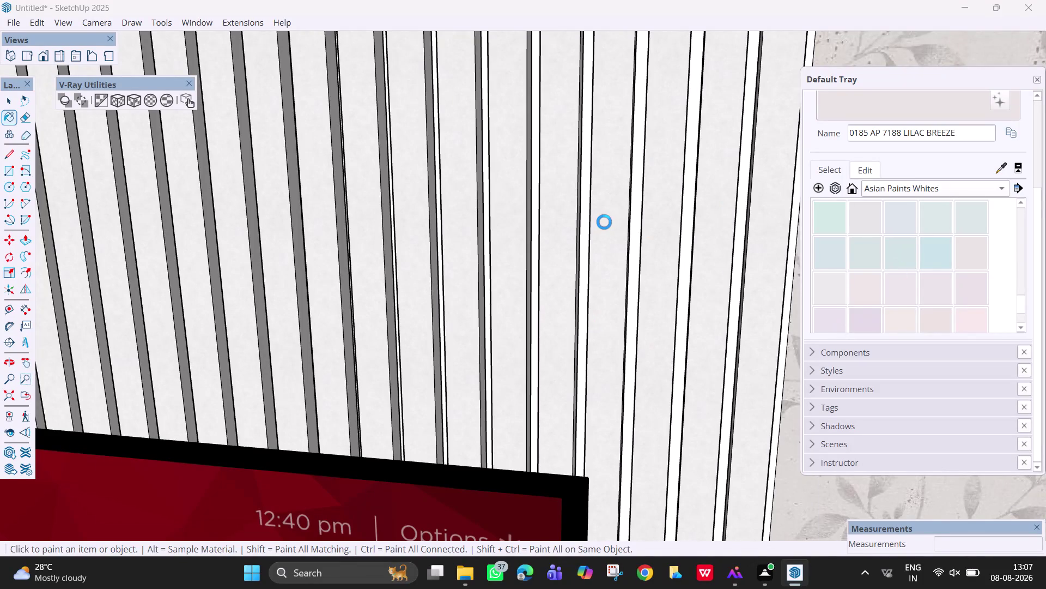
Dismiss the chat notification and scroll through the Asian Paints Chromatics swatches.
scroll(down, 3)
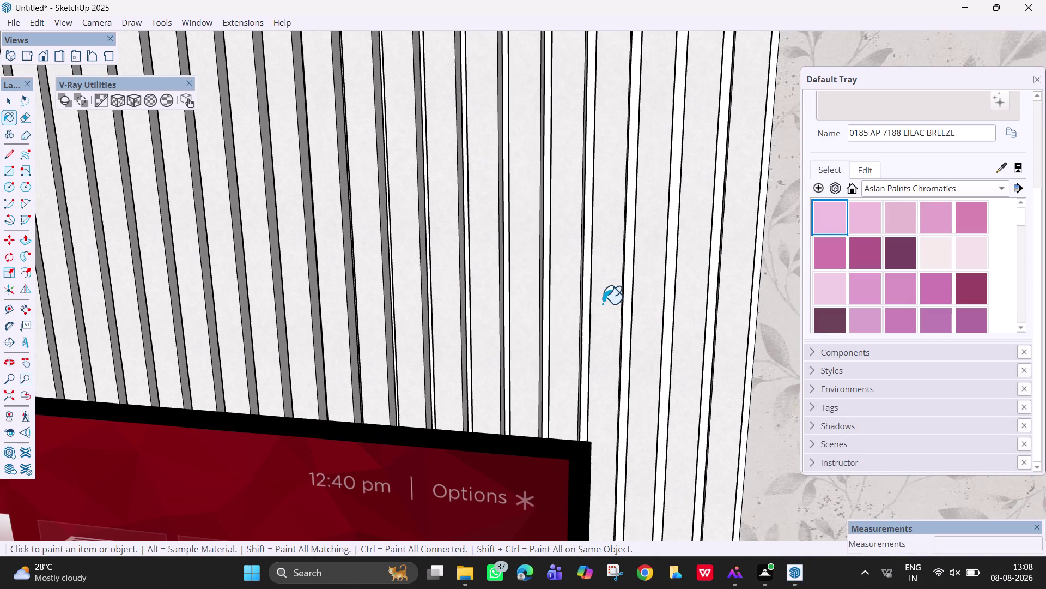
scroll(down, 3)
scroll(down, 3)
scroll(down, 3)
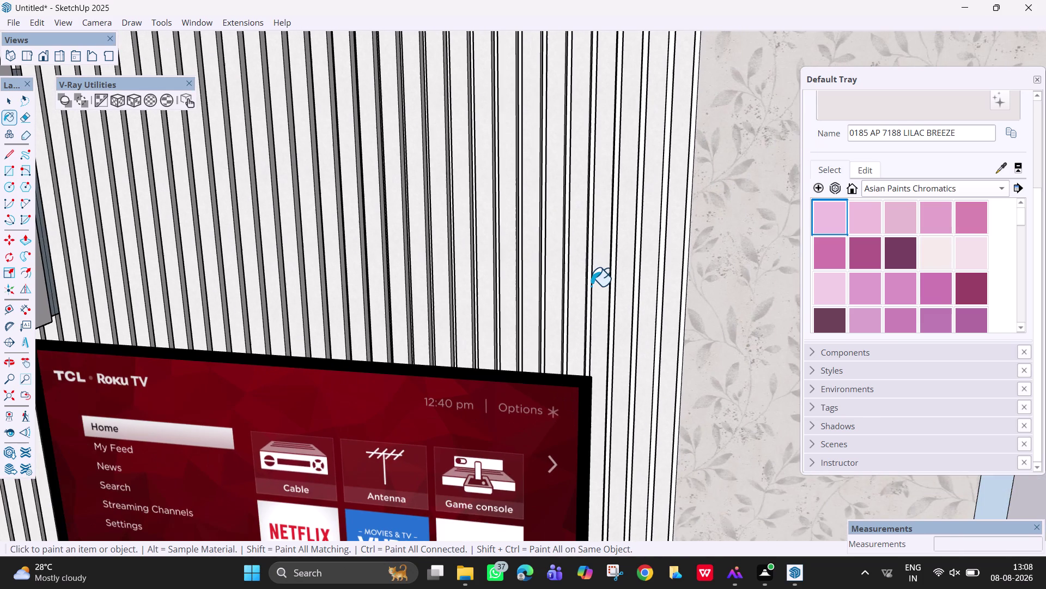
Close the collection options, return to Select, and start saving the model.
key(ctrl+s)
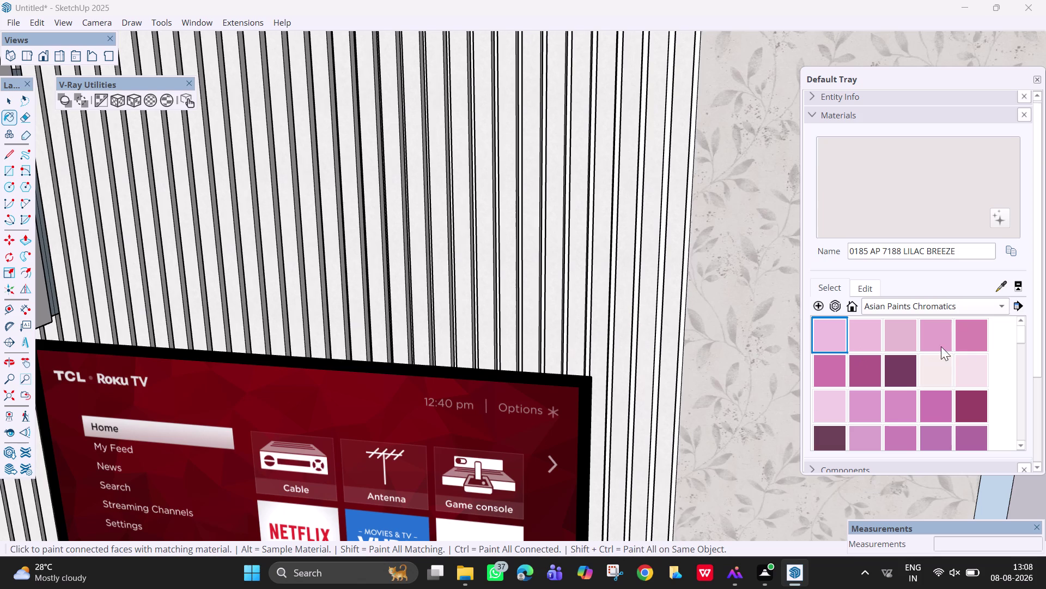
key(space)
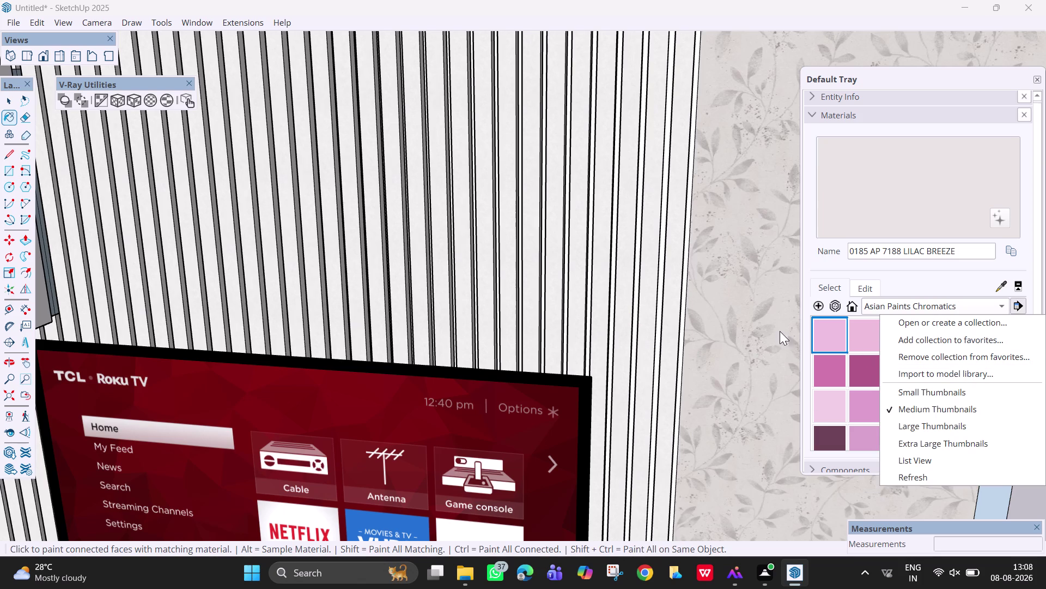
click(776, 330)
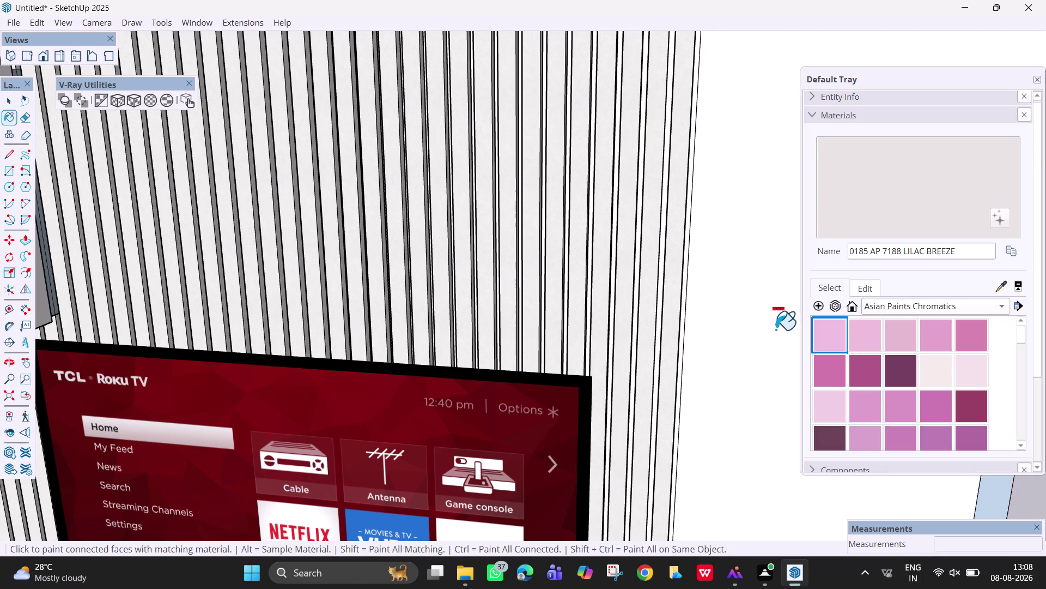
key(ctrl+z)
key(space)
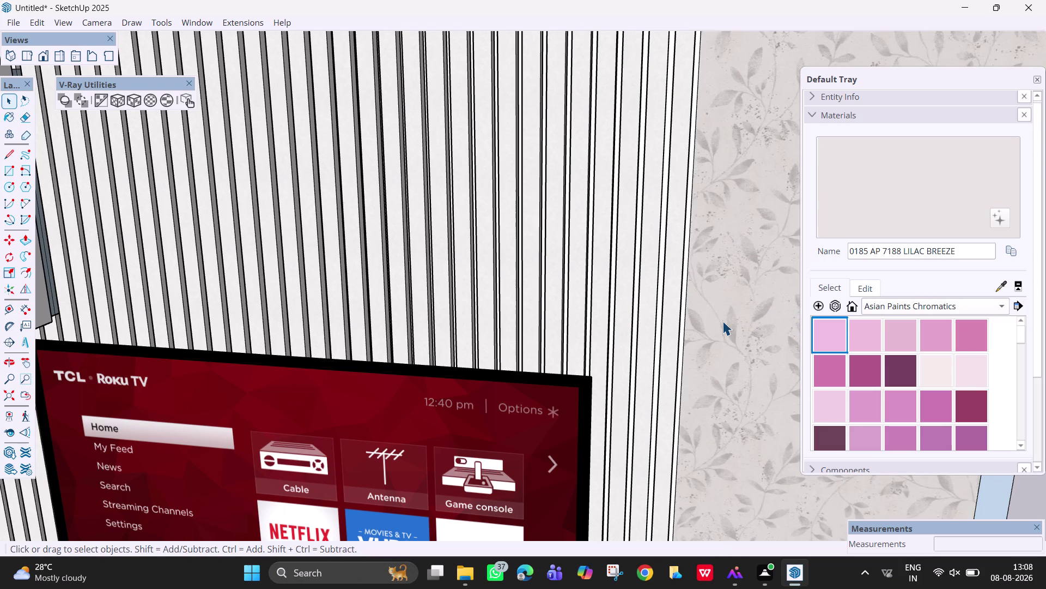
key(ctrl+s)
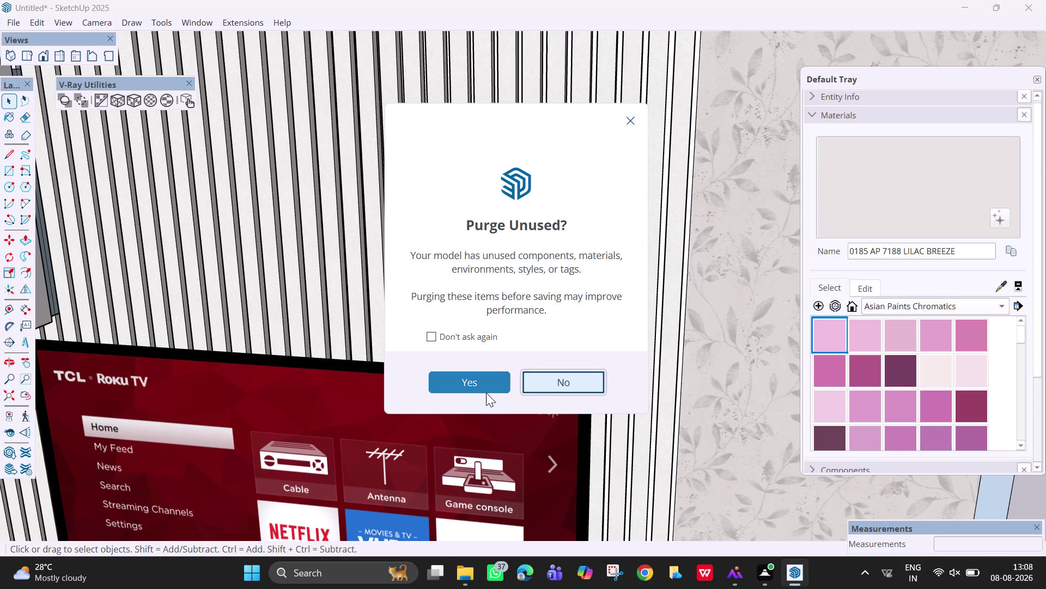
Accept purging unused items, then save the model as 'tv unit-2'.
click(486, 390)
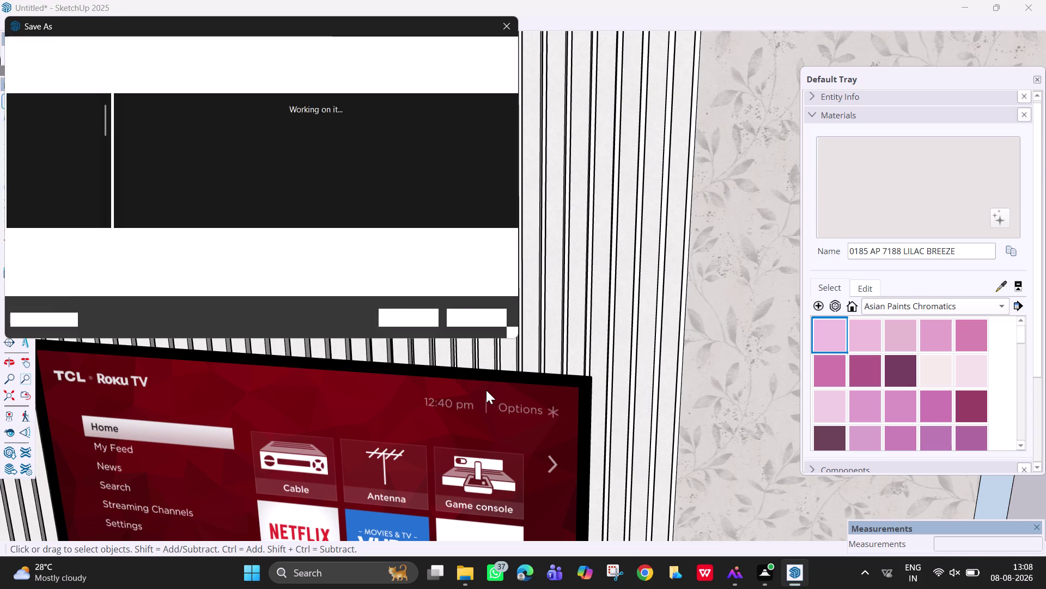
key(BackSpace)
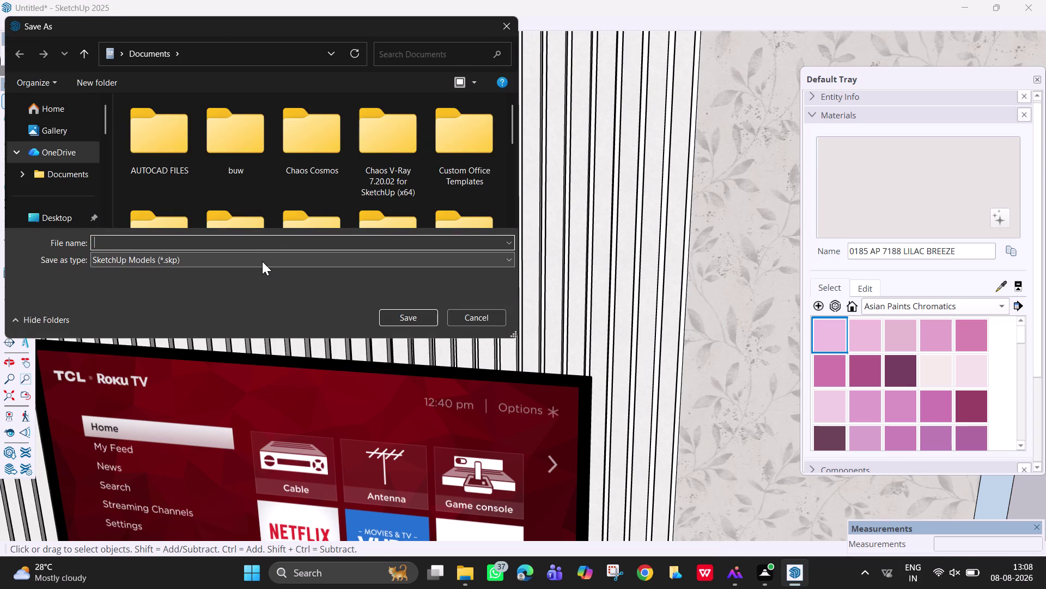
text(tv)
key(space)
text(un)
text(it)
key(space)
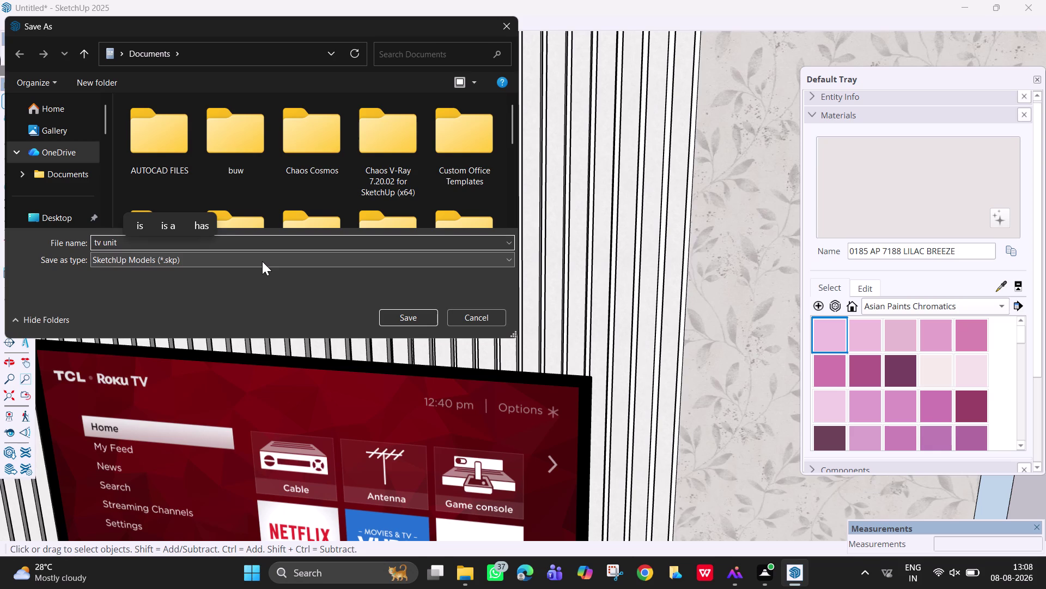
key(BackSpace)
text(-2)
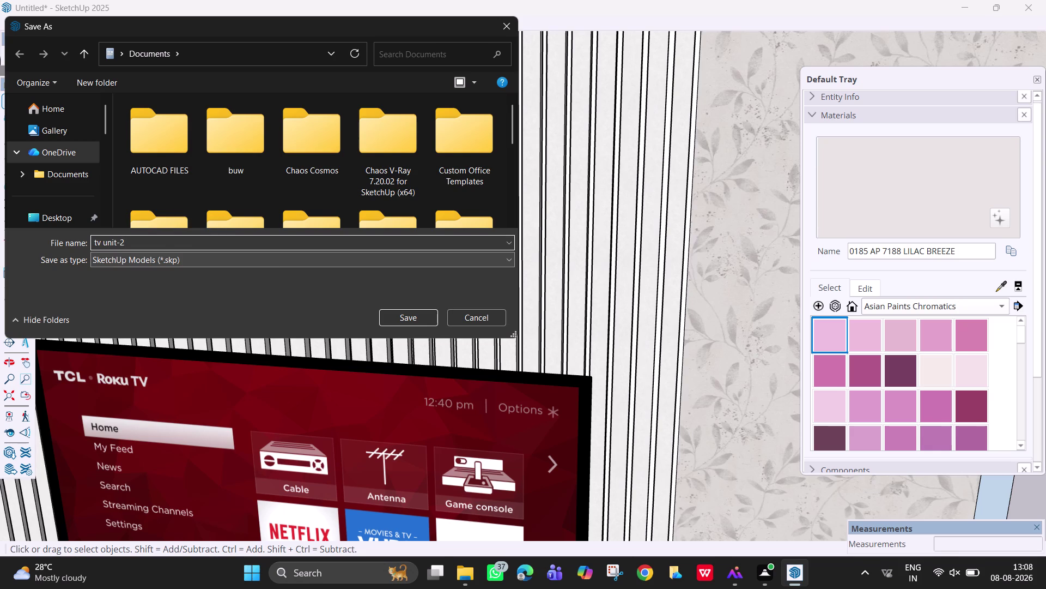
key(Return)
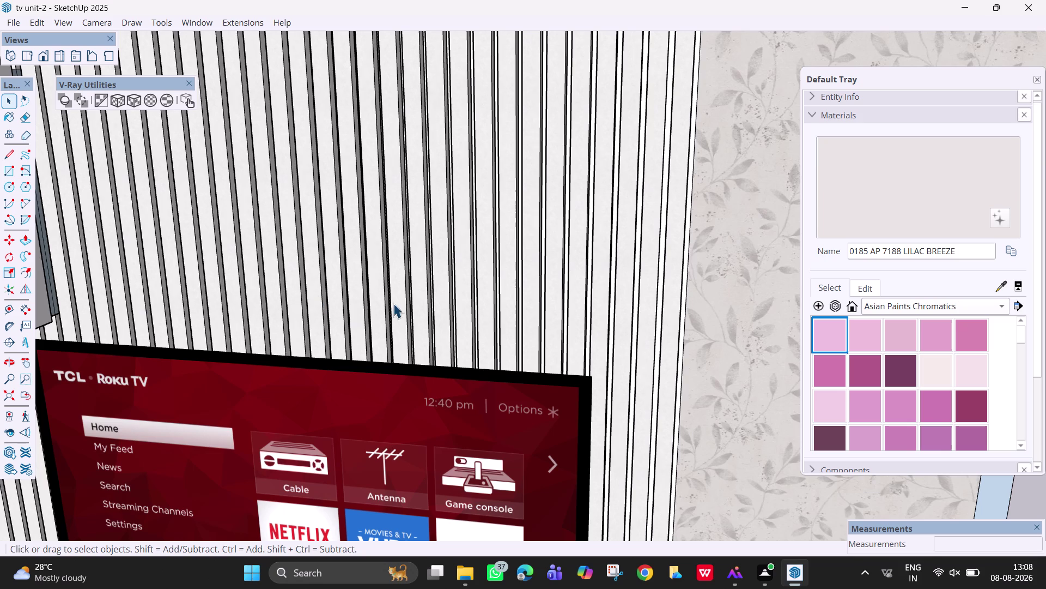
click(932, 376)
click(980, 371)
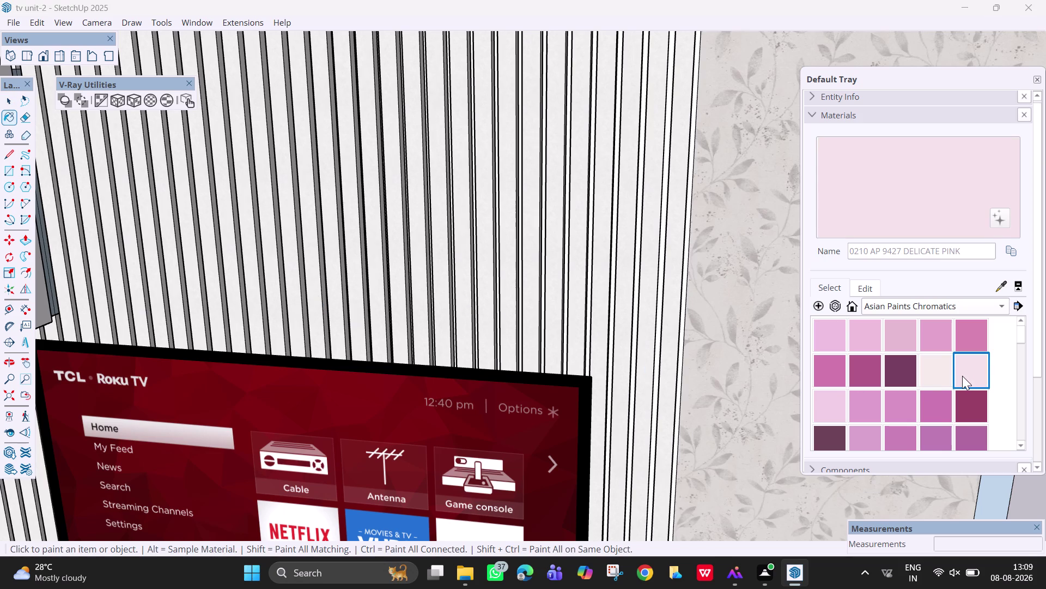
click(928, 375)
scroll(up, 3)
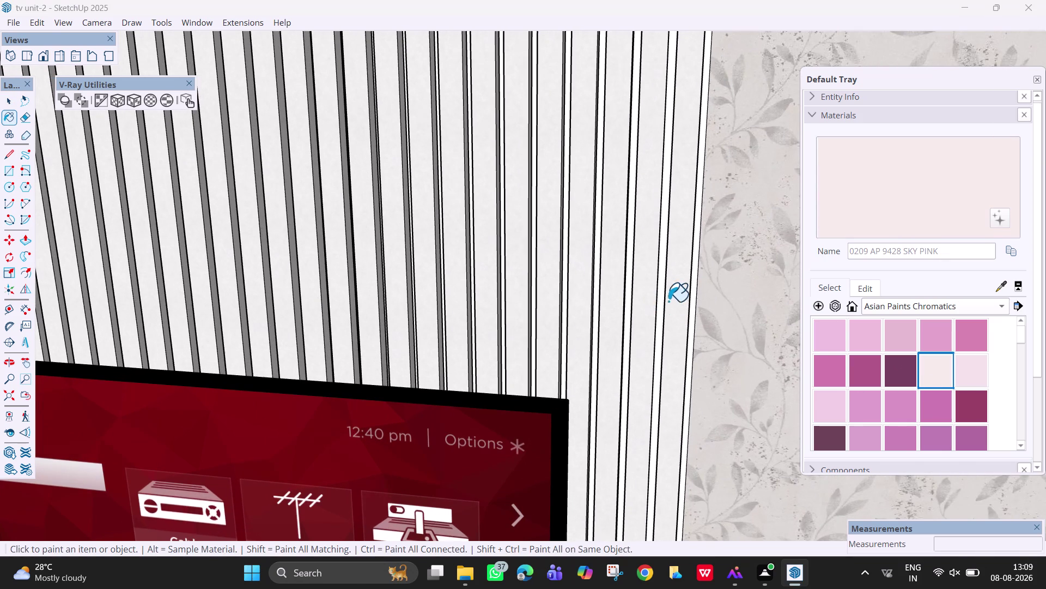
click(661, 300)
click(660, 299)
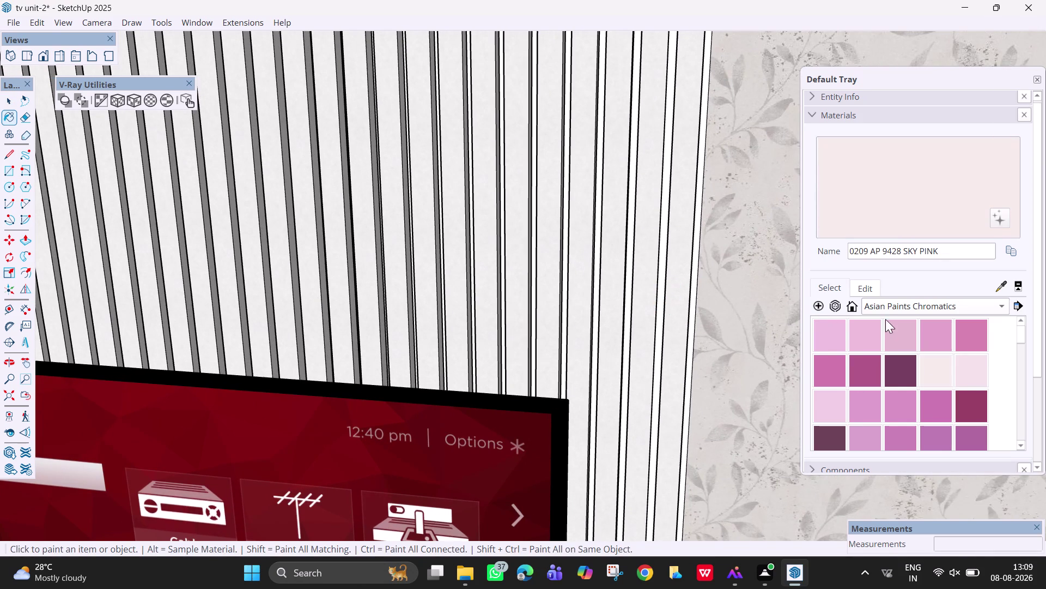
scroll(down, 3)
scroll(down, 3)
scroll(down, 3)
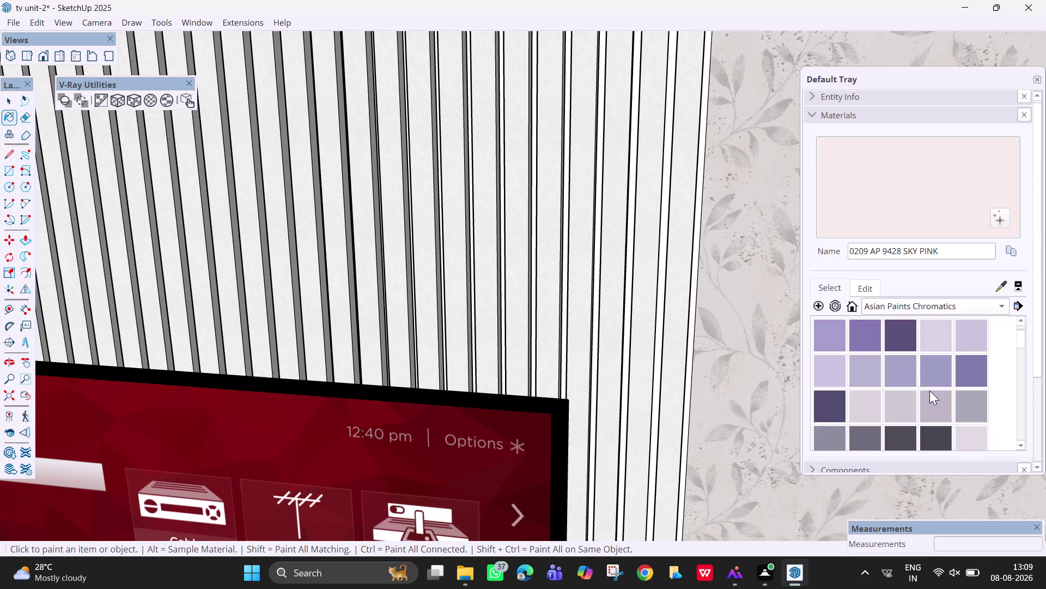
scroll(up, 3)
click(902, 371)
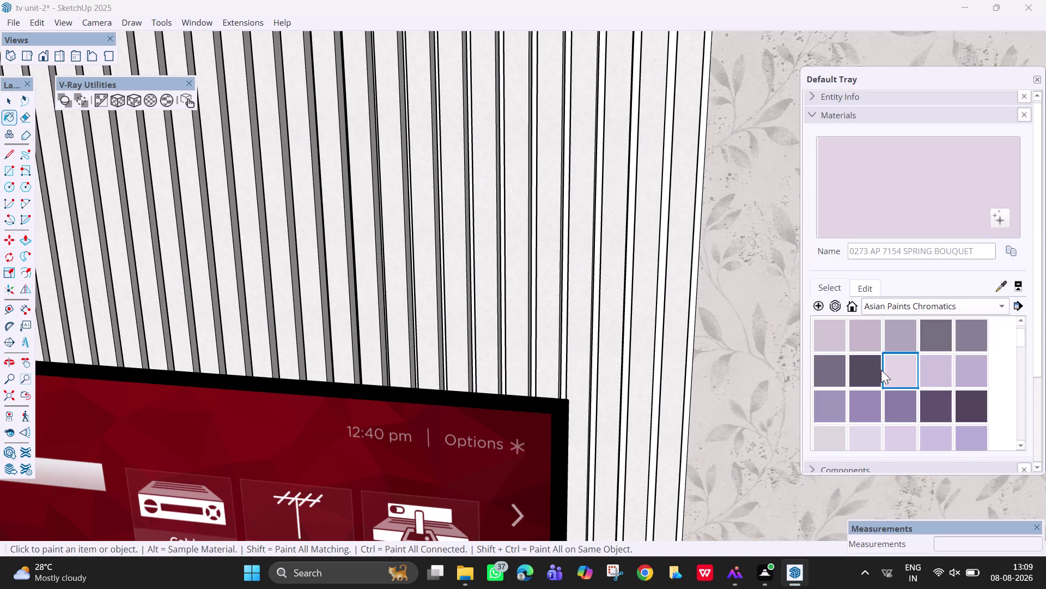
click(692, 351)
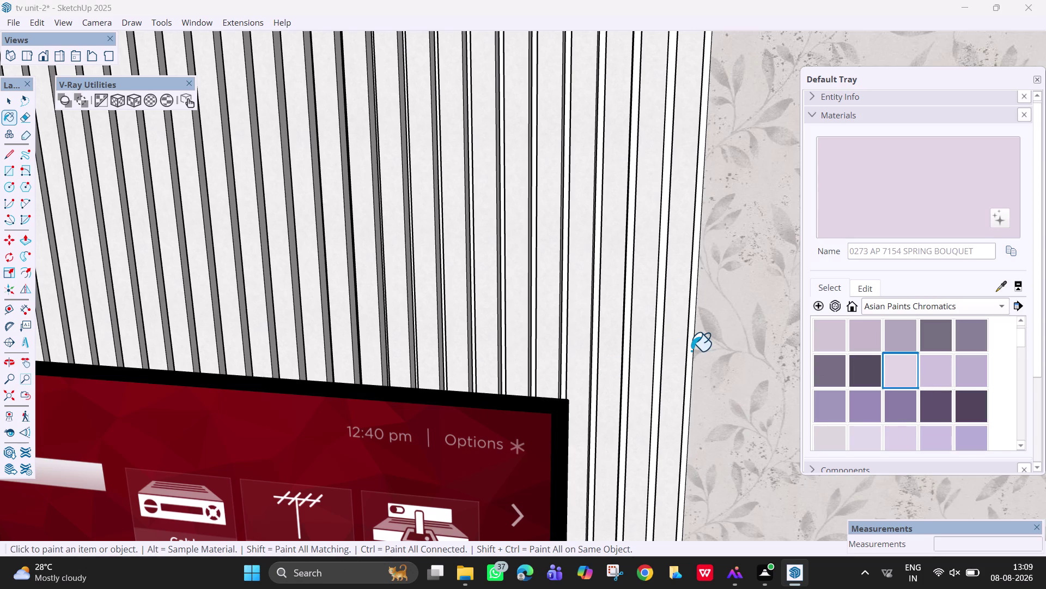
triple_click(690, 349)
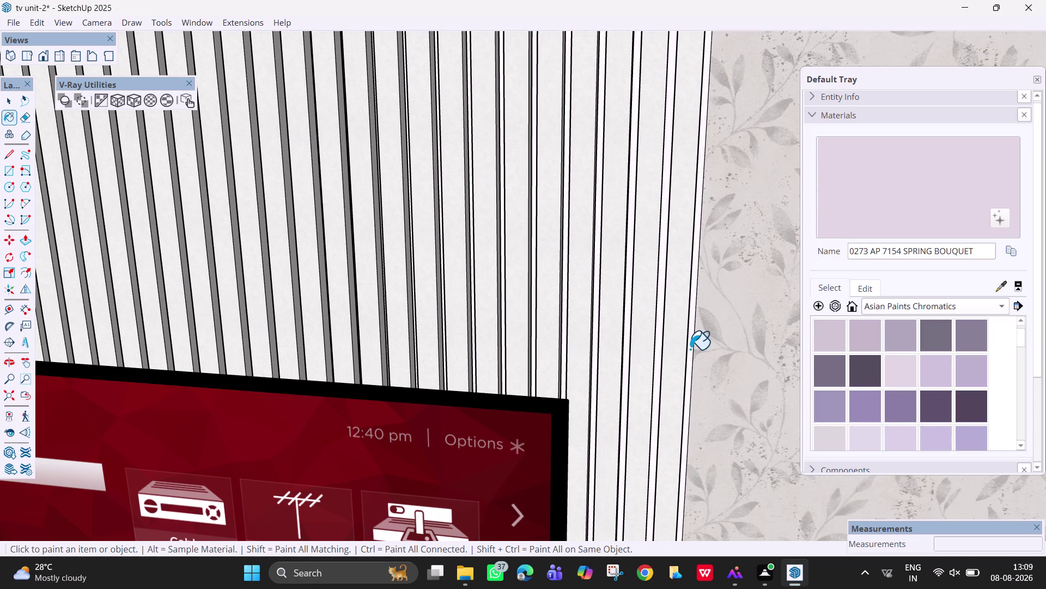
click(898, 397)
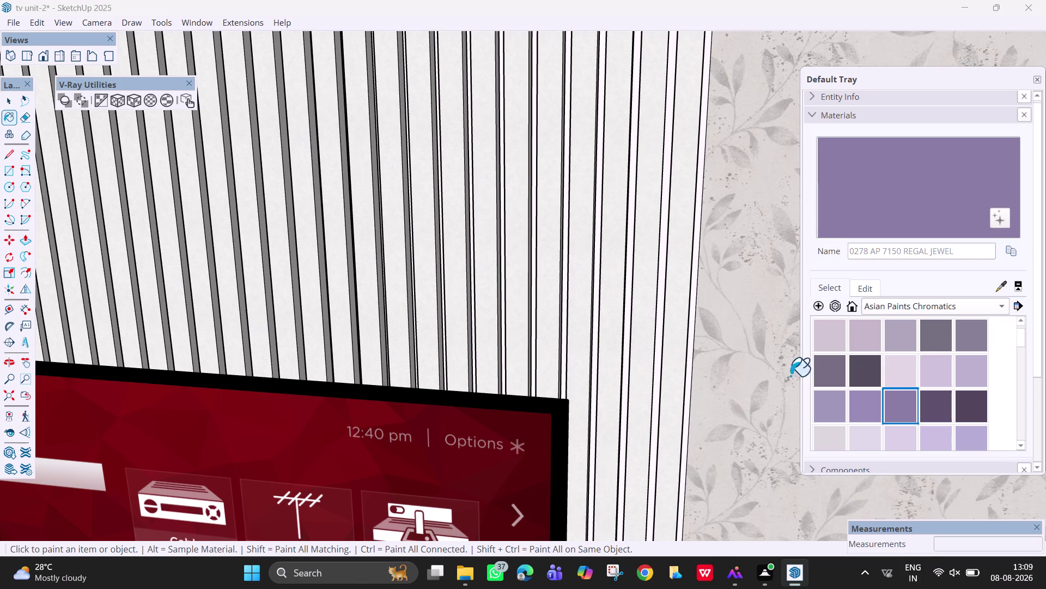
click(690, 336)
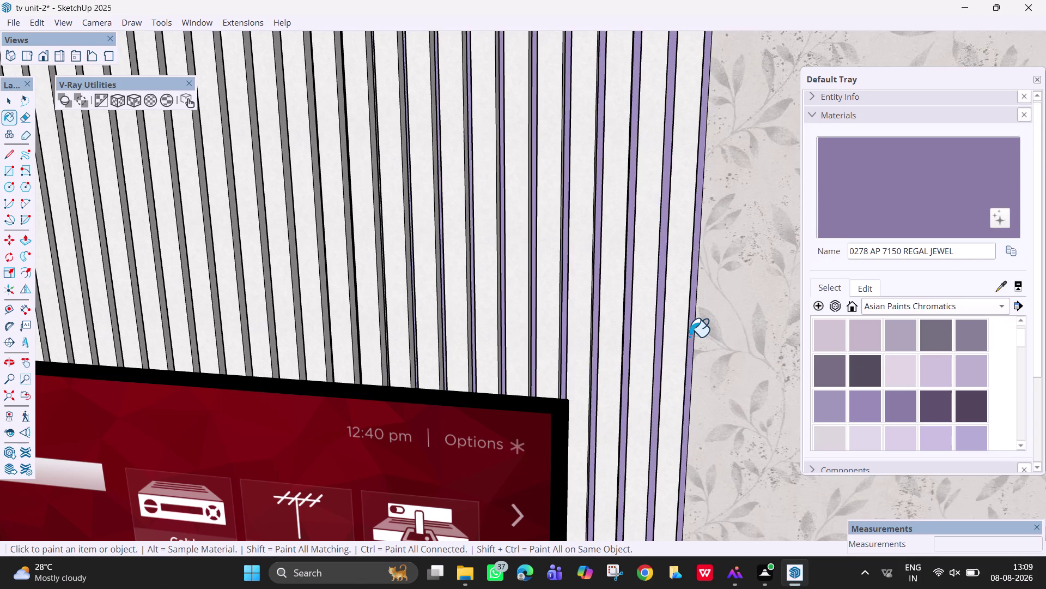
scroll(down, 3)
scroll(down, 3)
middle_drag(619, 272, 694, 274)
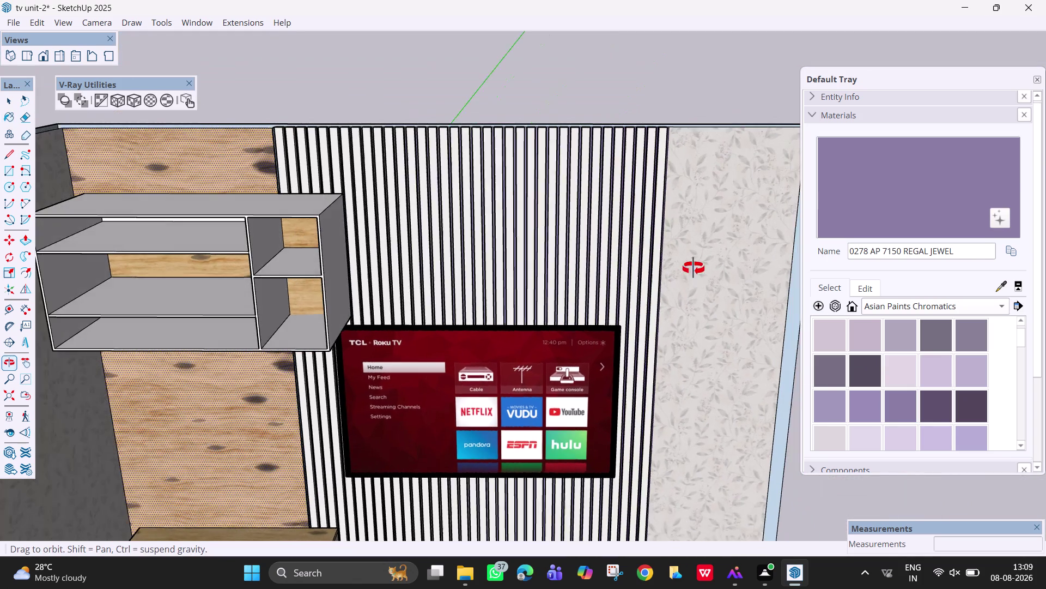
middle_drag(694, 274, 647, 254)
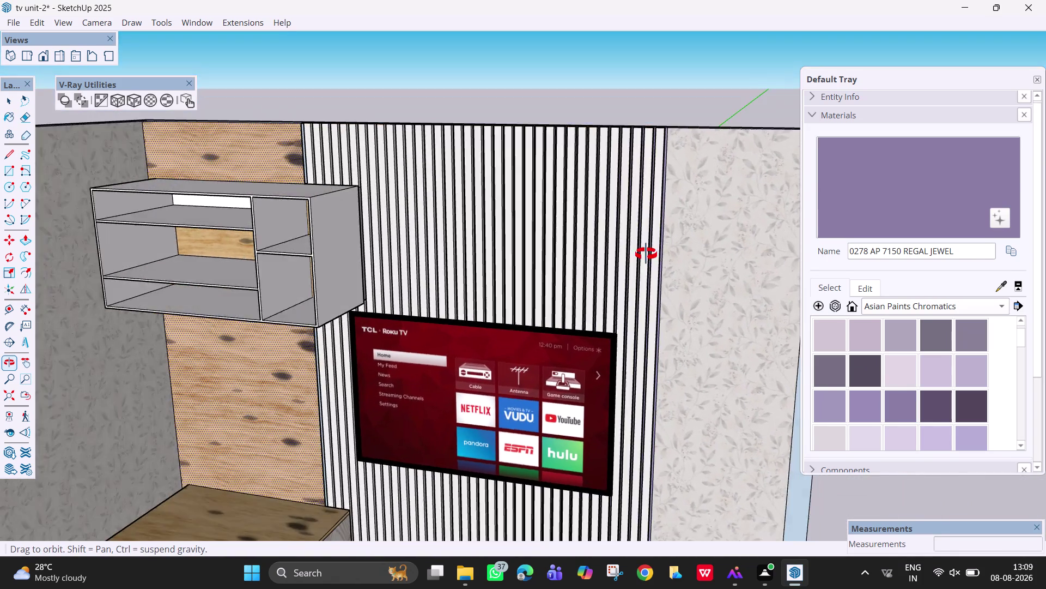
middle_drag(647, 254, 653, 253)
scroll(down, 3)
scroll(up, 3)
scroll(up, 3)
scroll(down, 3)
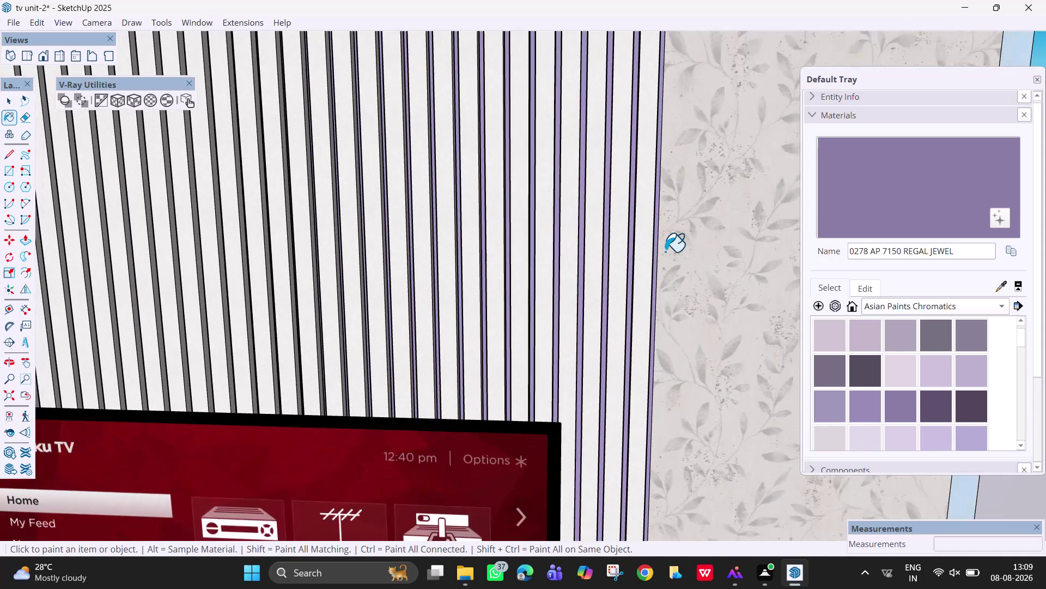
scroll(down, 3)
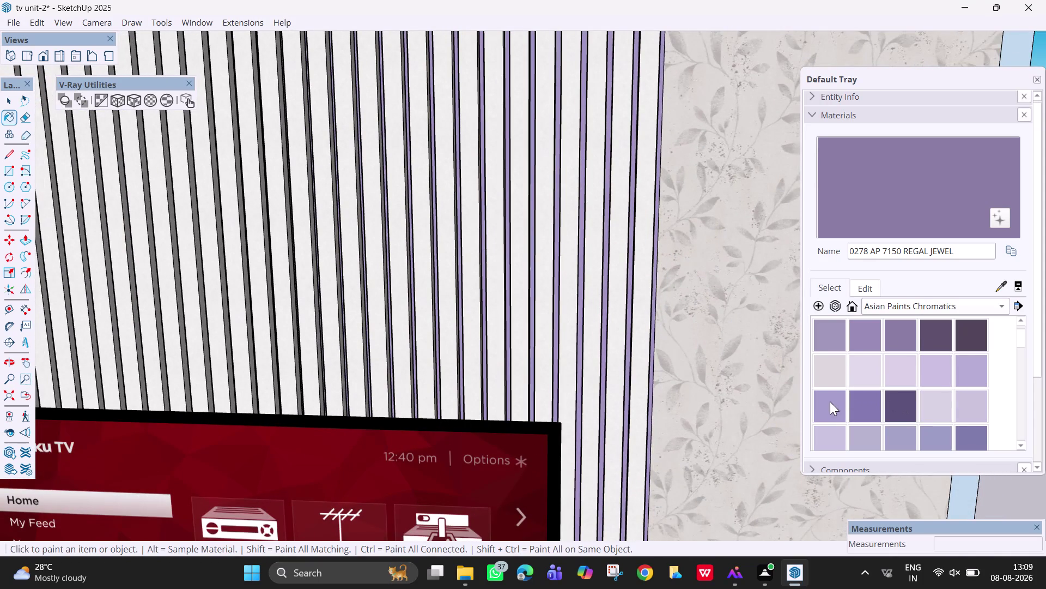
click(830, 401)
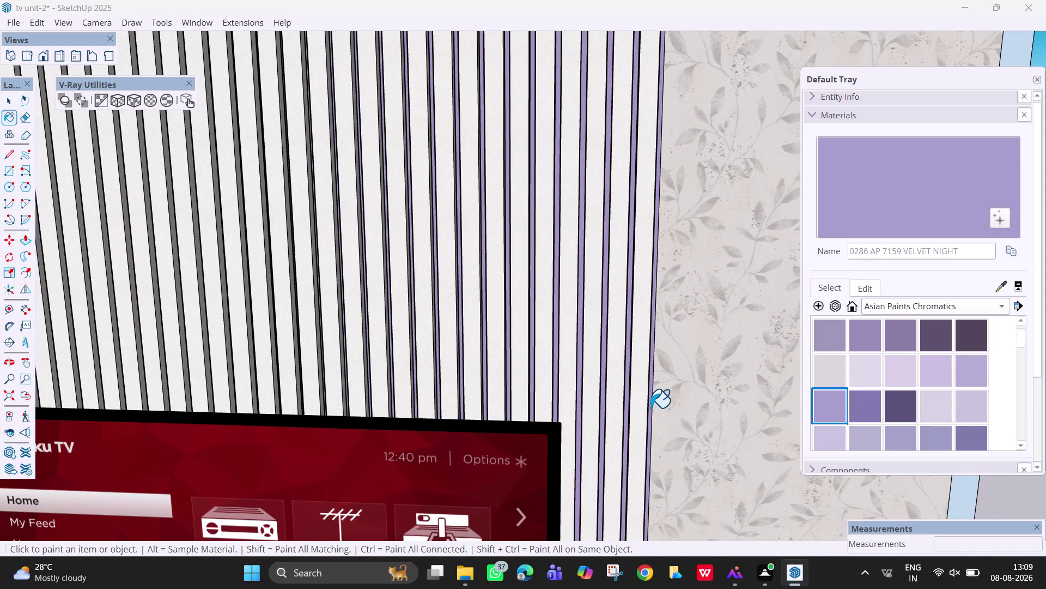
click(650, 408)
scroll(down, 3)
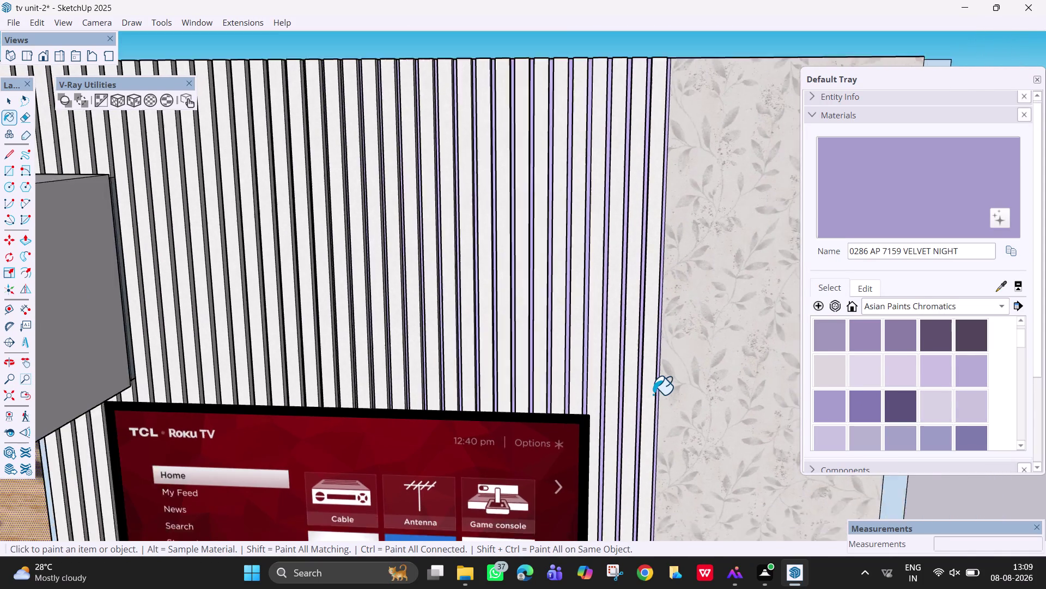
scroll(down, 3)
scroll(down, 3)
middle_drag(656, 358, 564, 369)
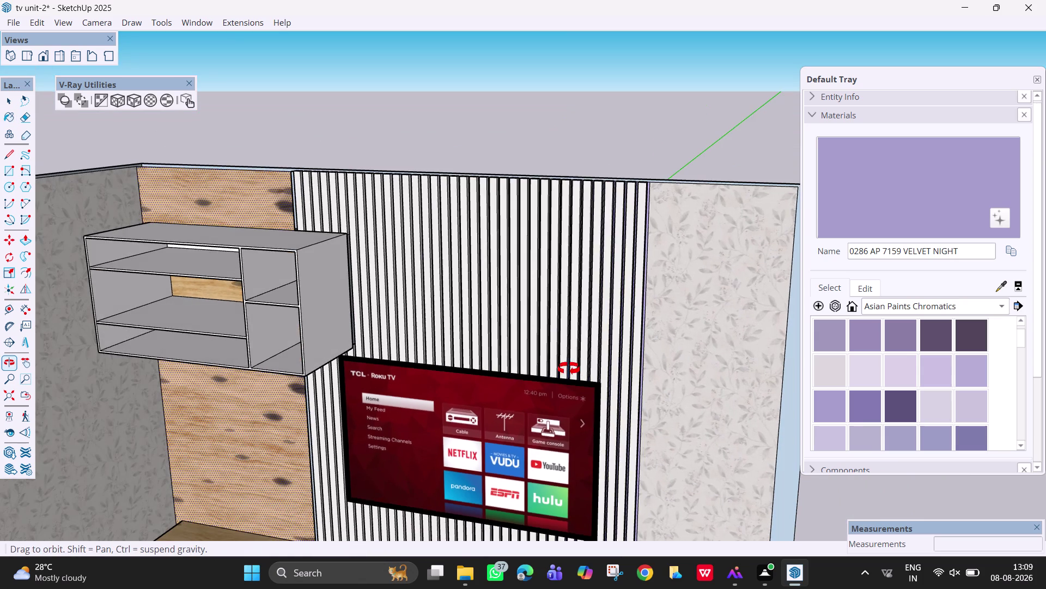
middle_drag(564, 369, 492, 391)
middle_drag(677, 329, 722, 301)
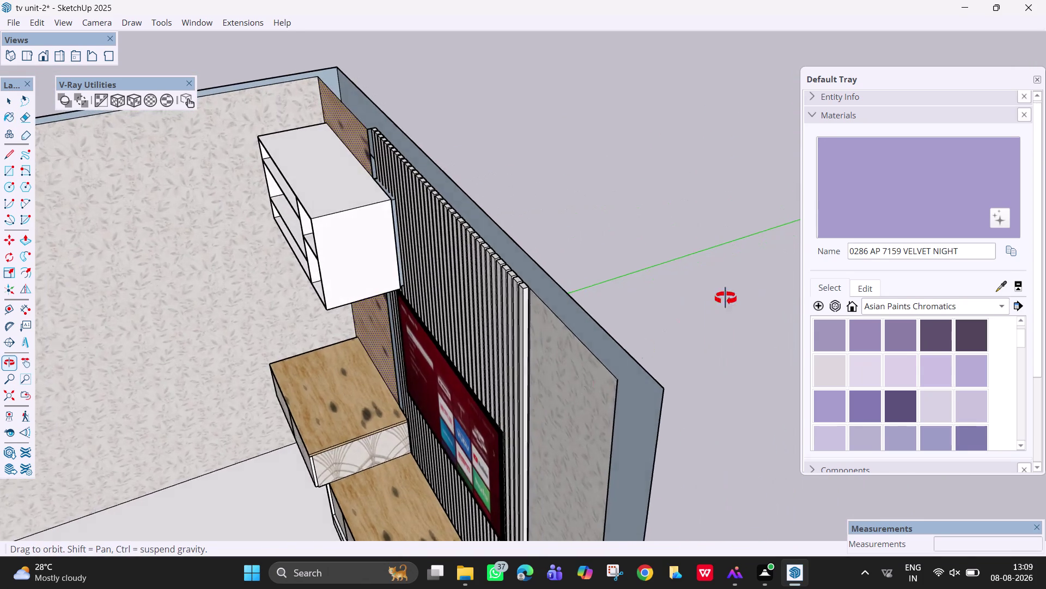
middle_drag(722, 300, 797, 247)
scroll(down, 3)
middle_drag(662, 341, 721, 325)
scroll(up, 3)
scroll(up, 3)
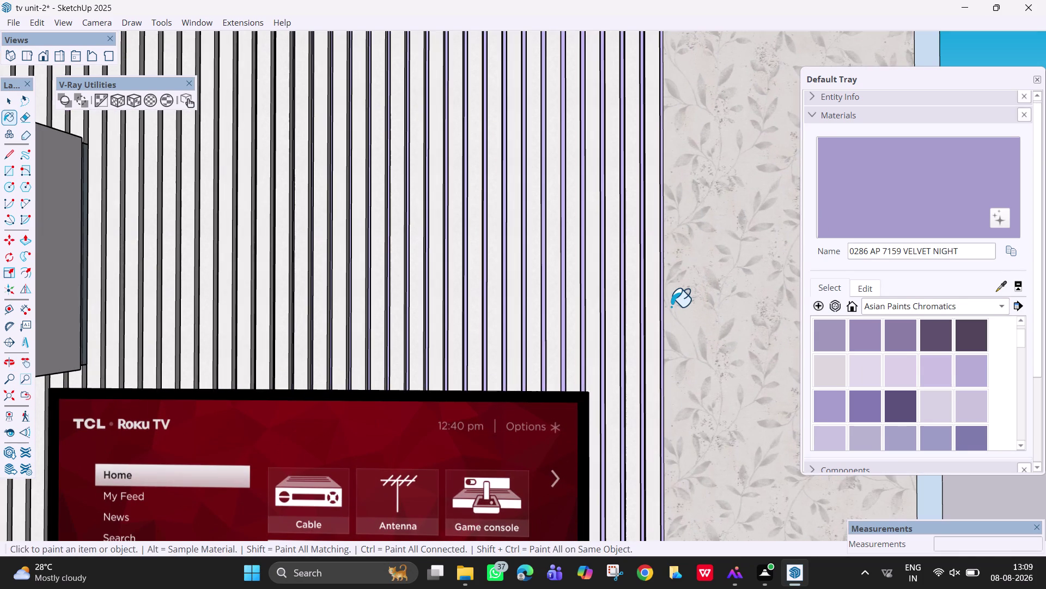
scroll(down, 3)
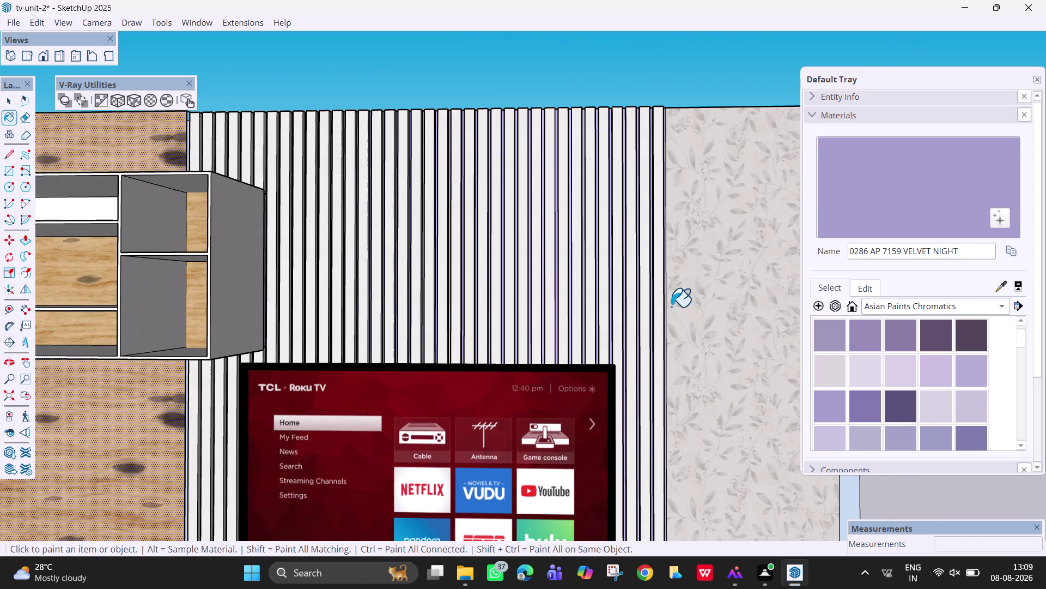
scroll(down, 3)
scroll(down, 3)
scroll(down, 3)
middle_drag(661, 364, 609, 388)
key(Escape)
scroll(down, 3)
key(space)
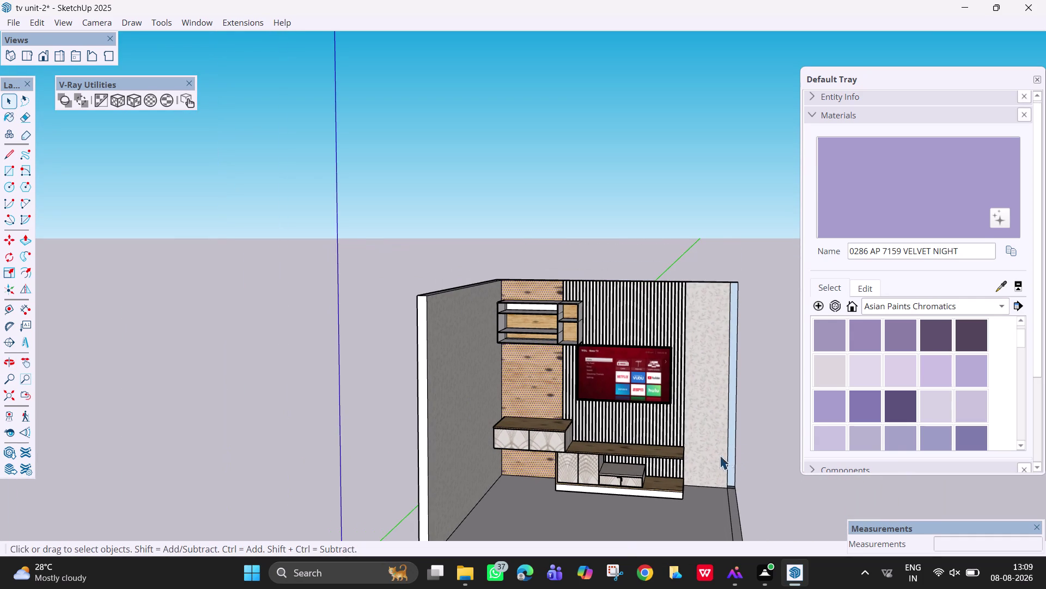
Bring the lower cabinet doors into view and pick the Royal Mauve swatch.
scroll(up, 3)
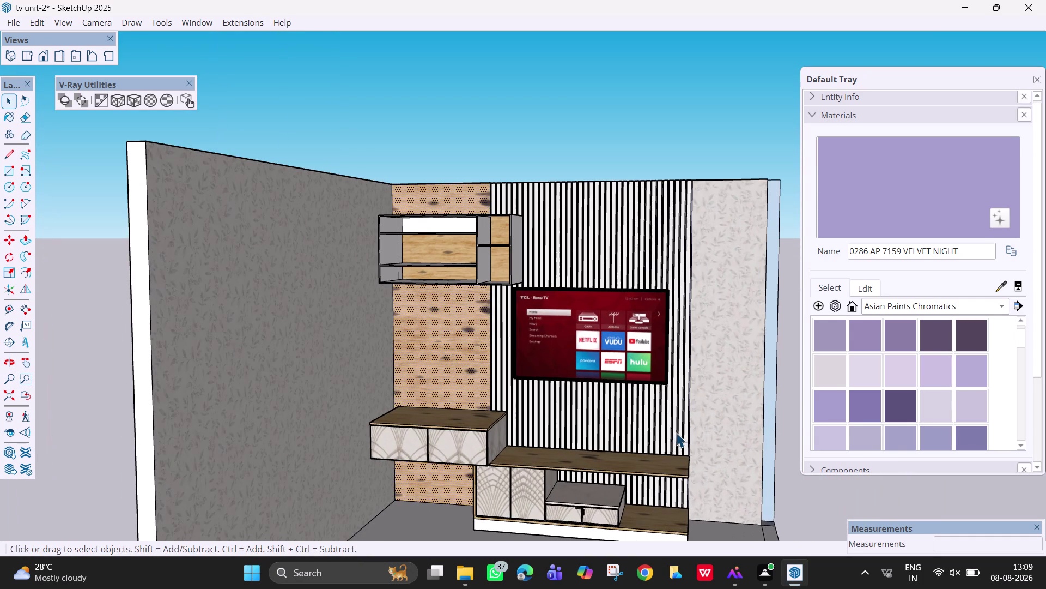
middle_drag(688, 432, 708, 407)
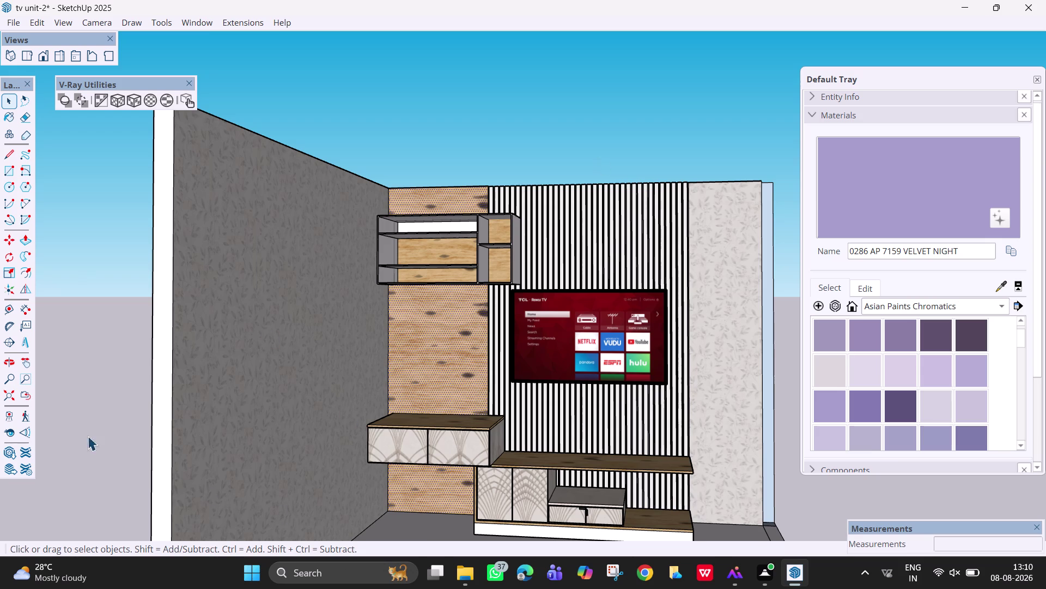
scroll(down, 3)
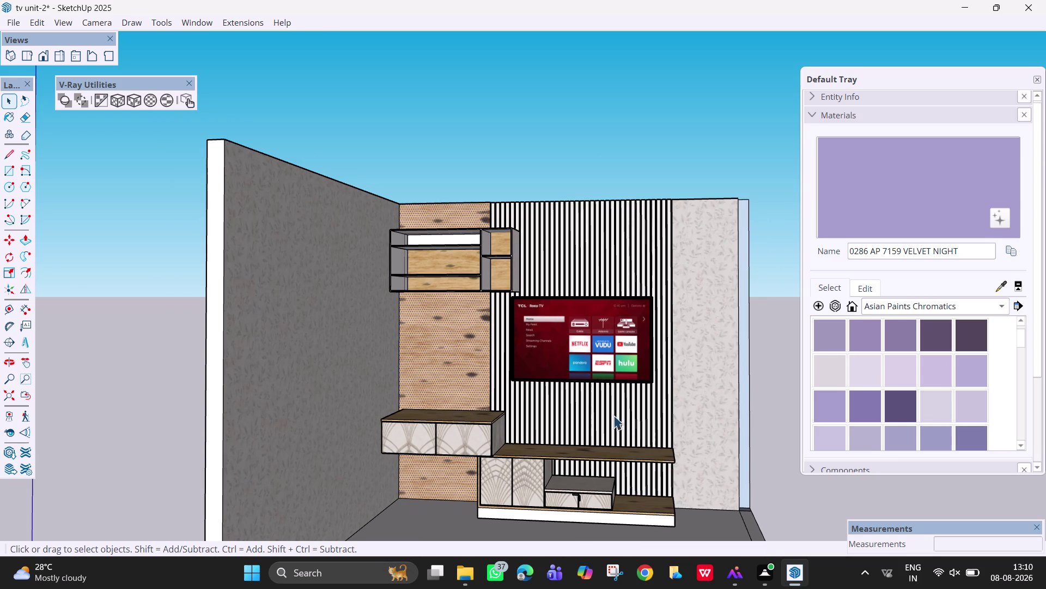
middle_drag(604, 415, 624, 390)
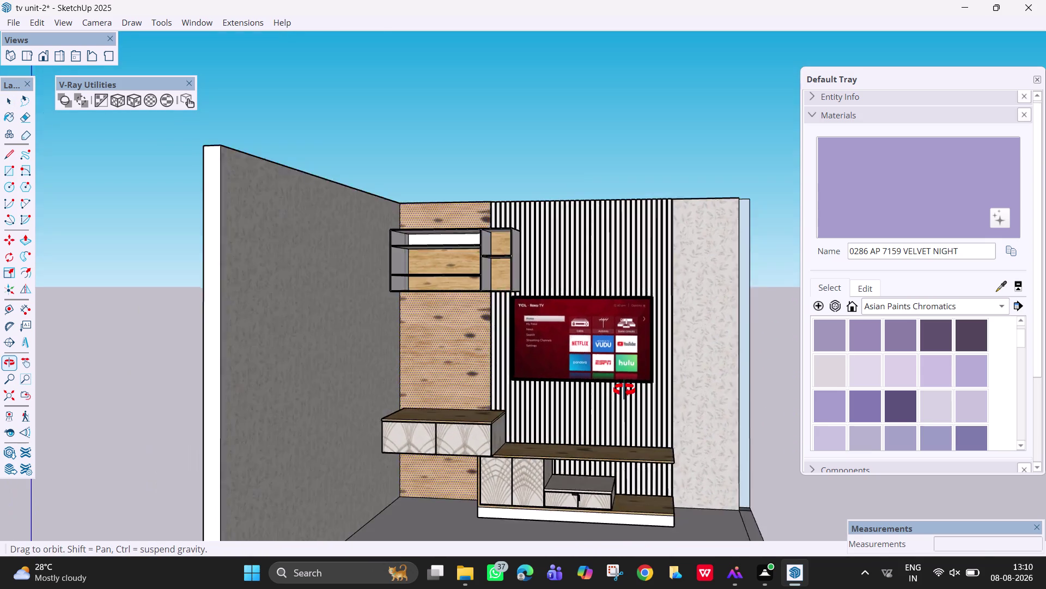
middle_drag(625, 389, 572, 452)
scroll(up, 3)
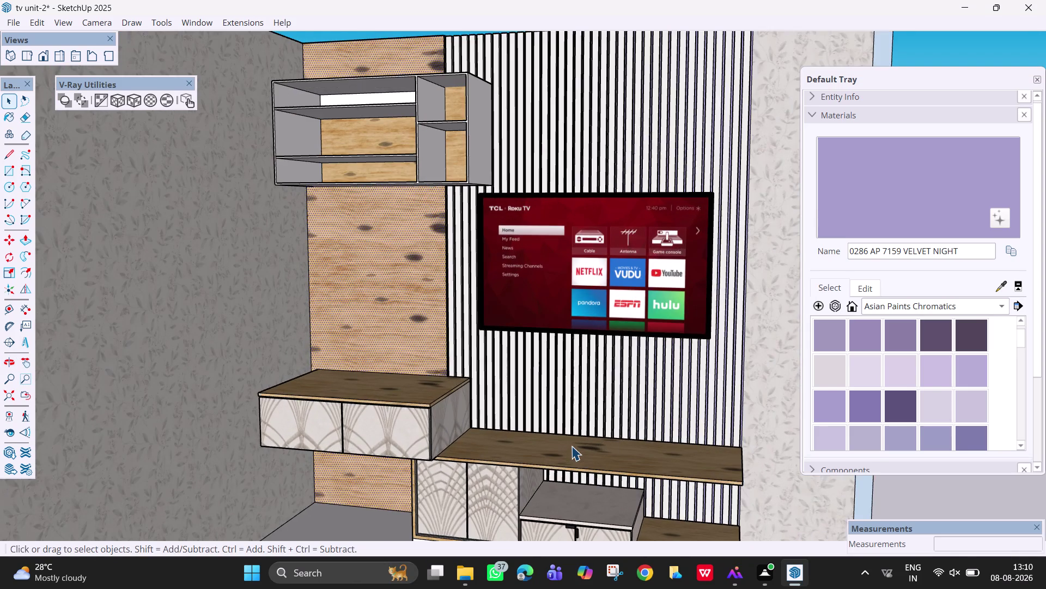
scroll(down, 3)
middle_drag(576, 467, 604, 363)
scroll(up, 3)
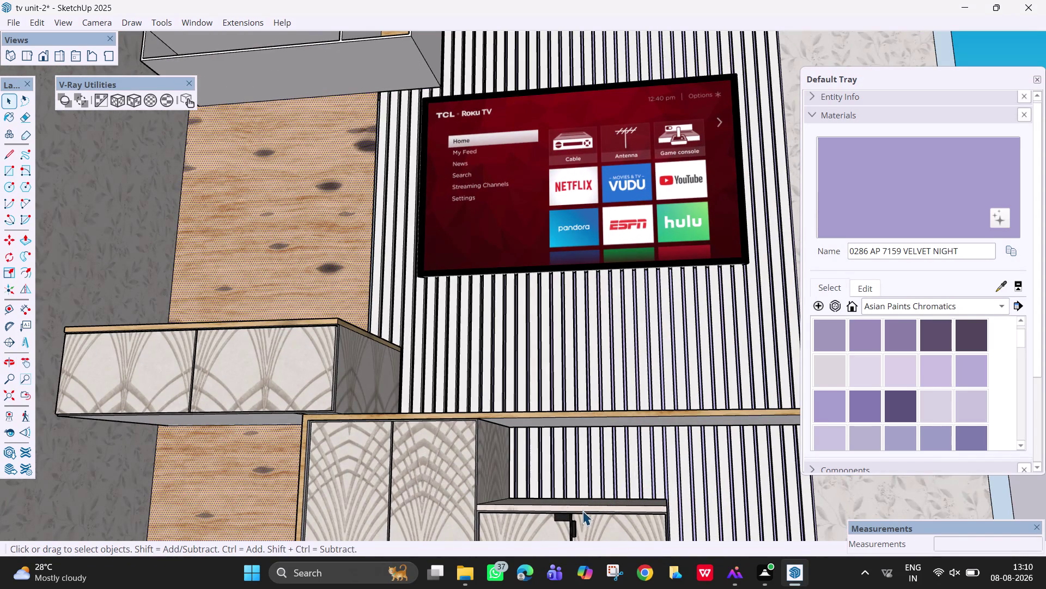
click(924, 334)
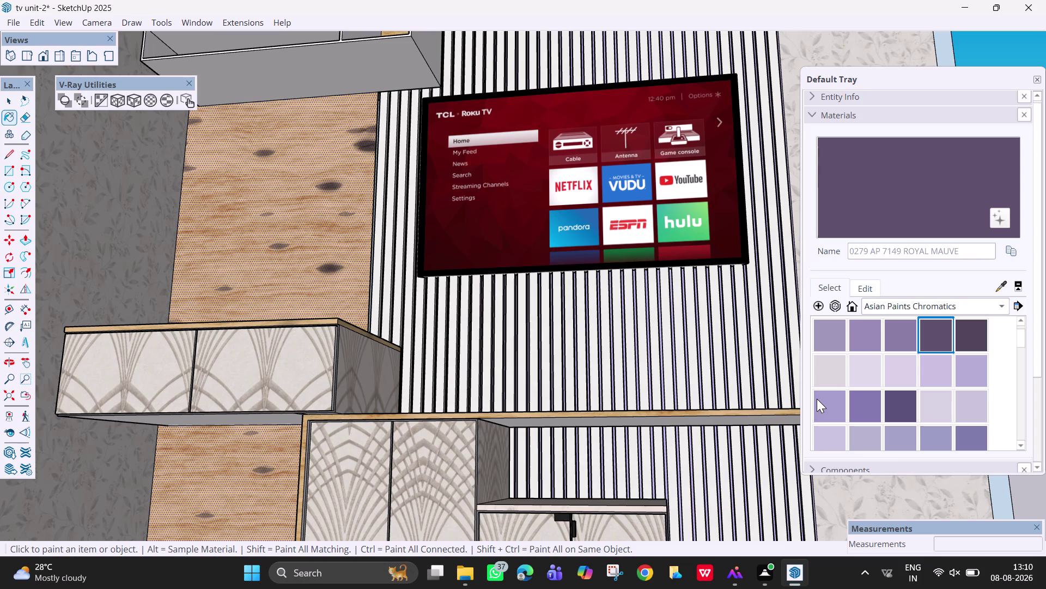
Sample the Nilaya Modernista arched-pattern material from a lower cabinet door.
scroll(down, 3)
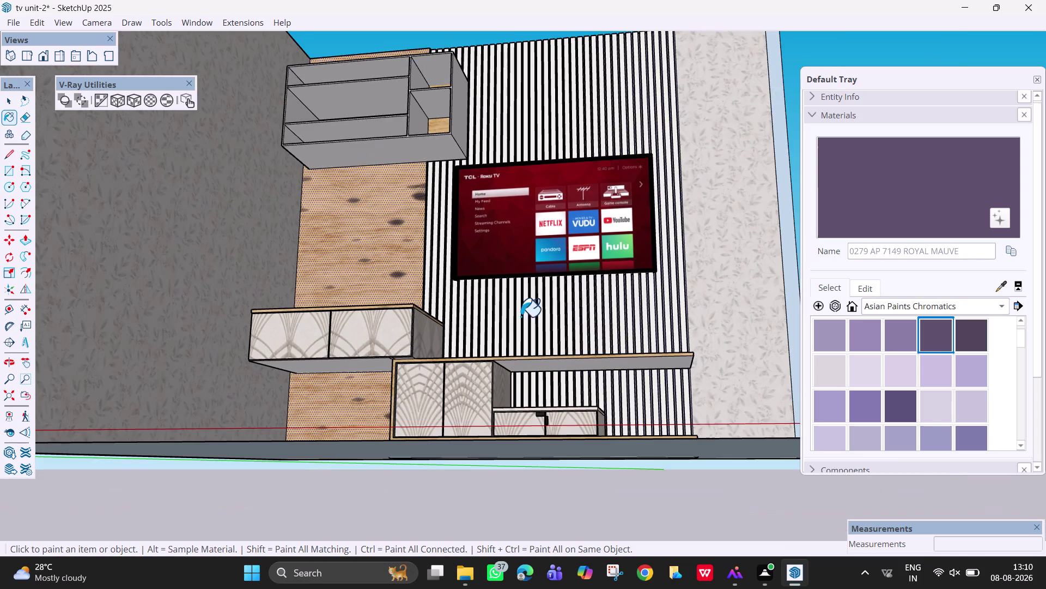
middle_drag(534, 334, 526, 413)
scroll(down, 3)
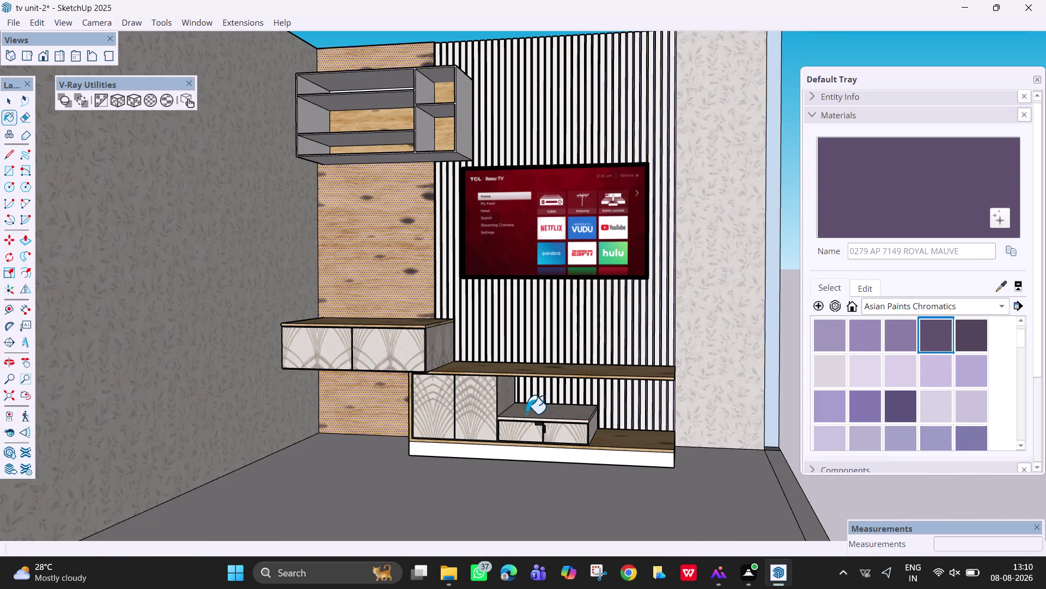
key(Escape)
key(space)
click(1004, 283)
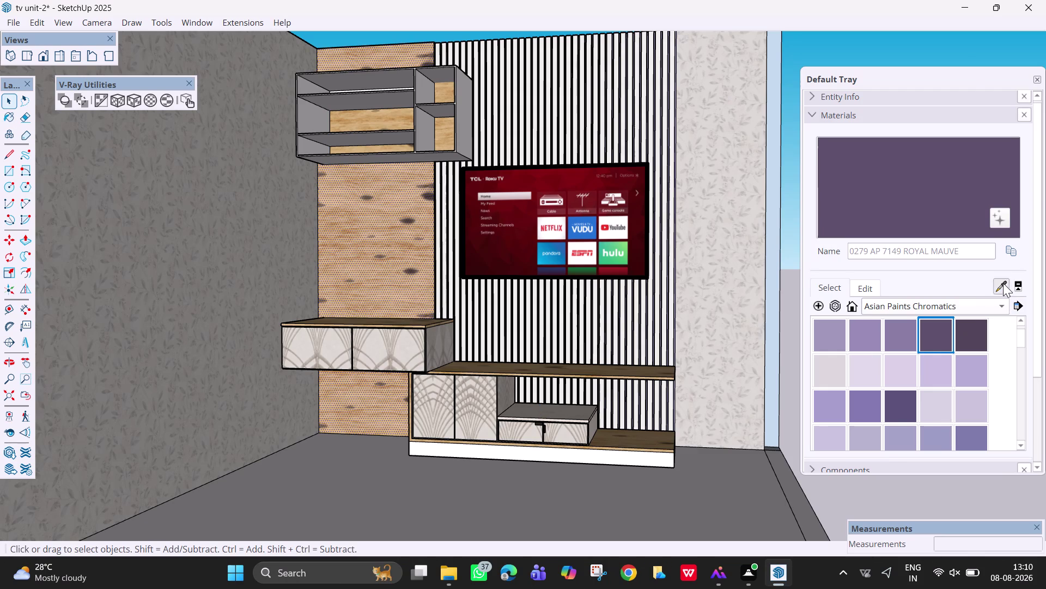
click(567, 433)
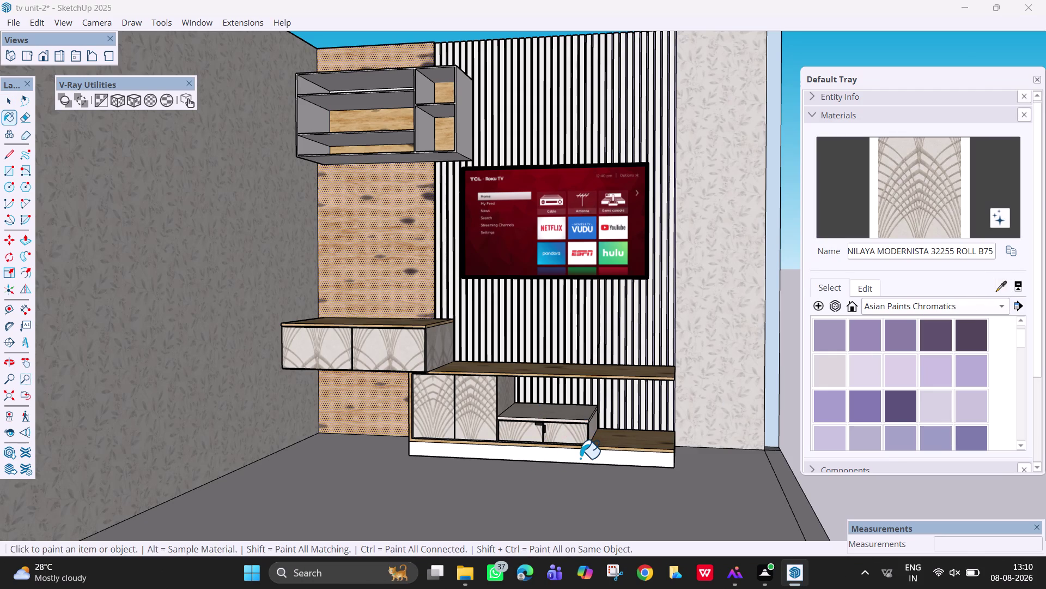
Paint the base strip with the arched pattern and apply V-Ray cubic texture placement.
click(581, 457)
key(space)
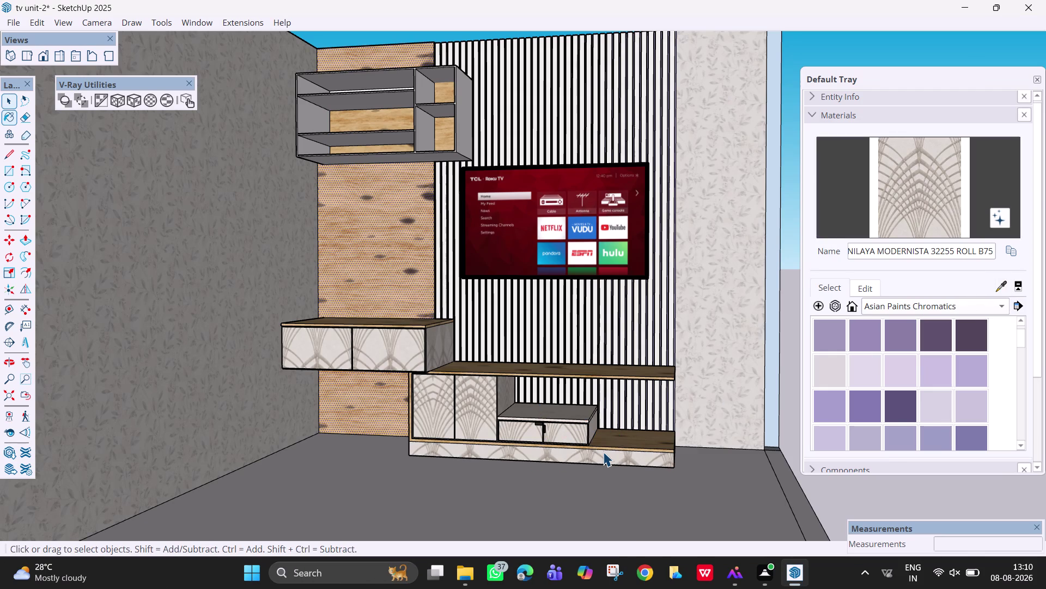
click(603, 455)
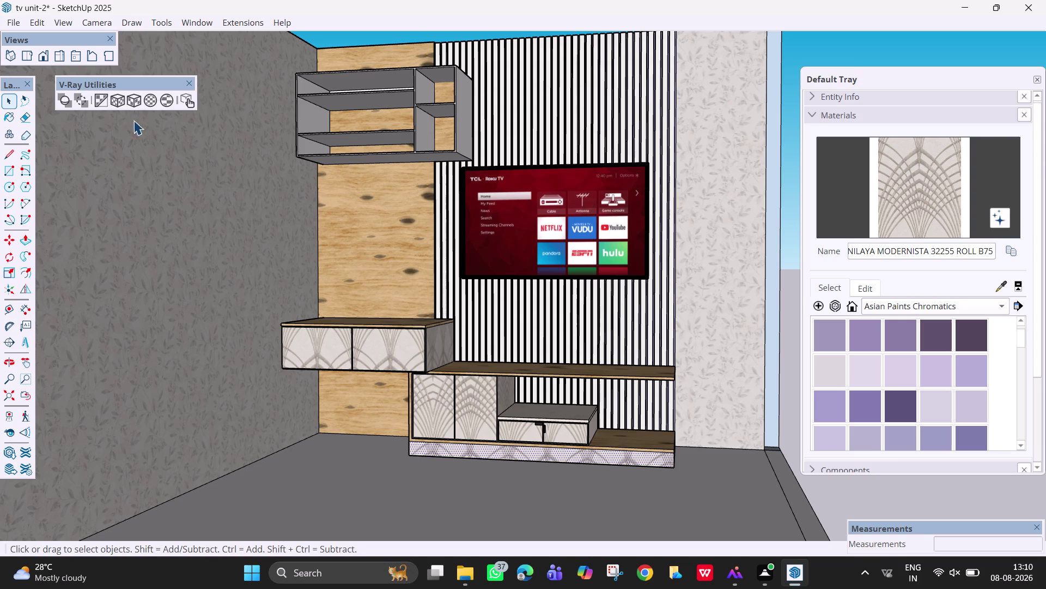
click(131, 100)
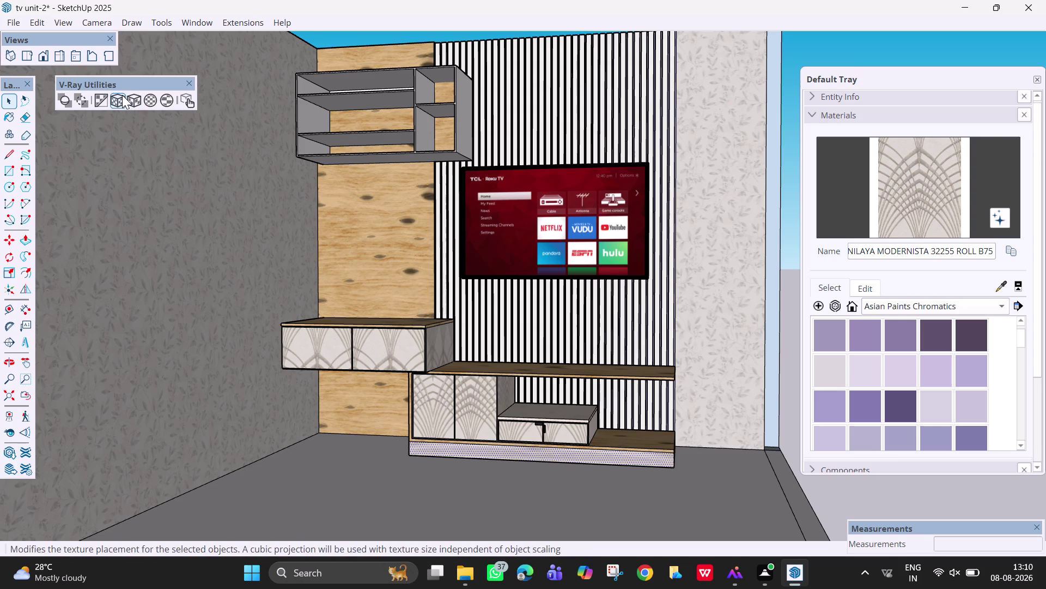
click(122, 95)
key(Escape)
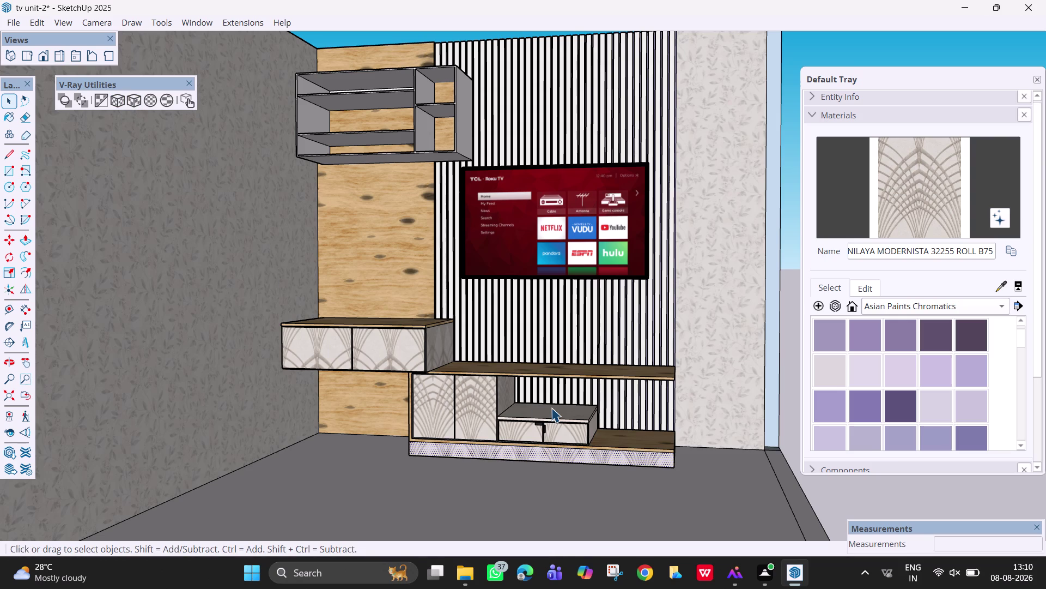
key(space)
Orbit in closer to inspect the lower cabinet doors.
scroll(down, 3)
click(410, 471)
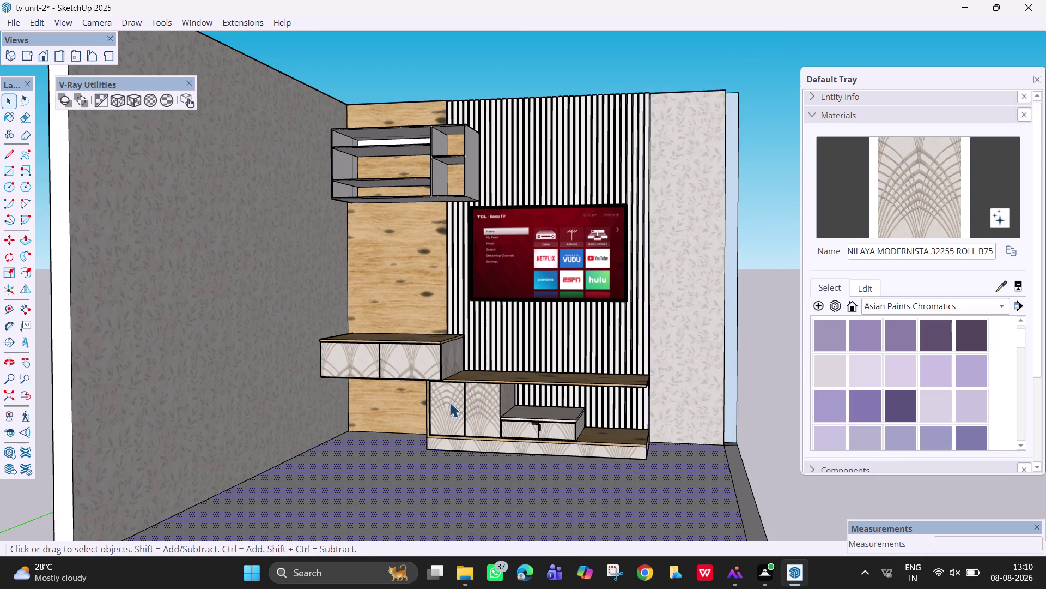
scroll(up, 3)
middle_drag(511, 394, 452, 362)
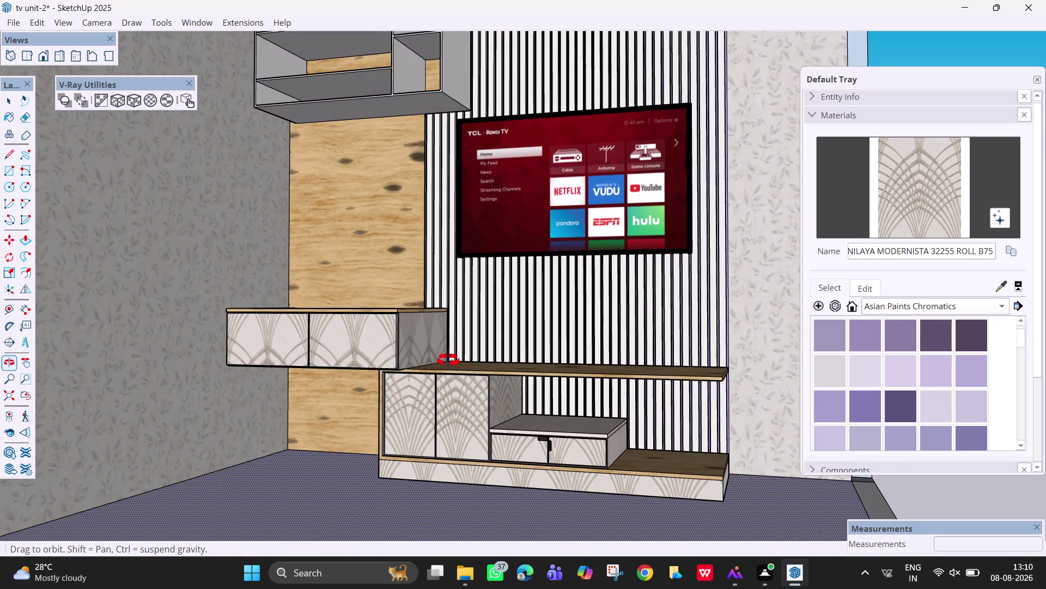
middle_drag(452, 362, 400, 356)
scroll(up, 3)
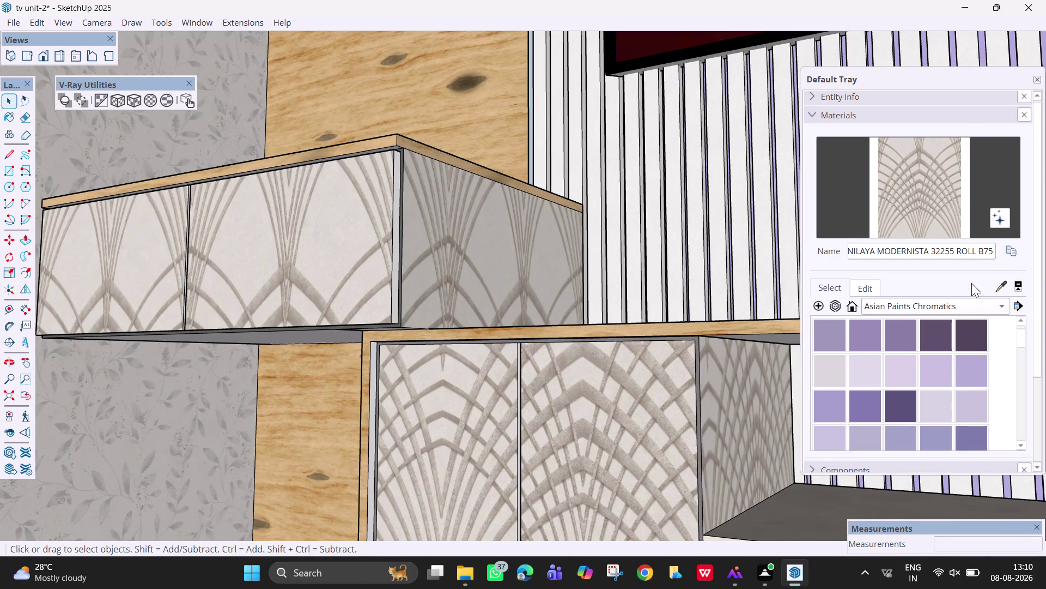
Sample the Plywood_08_1K material and paint the door frame edge and strip above the base.
click(1003, 284)
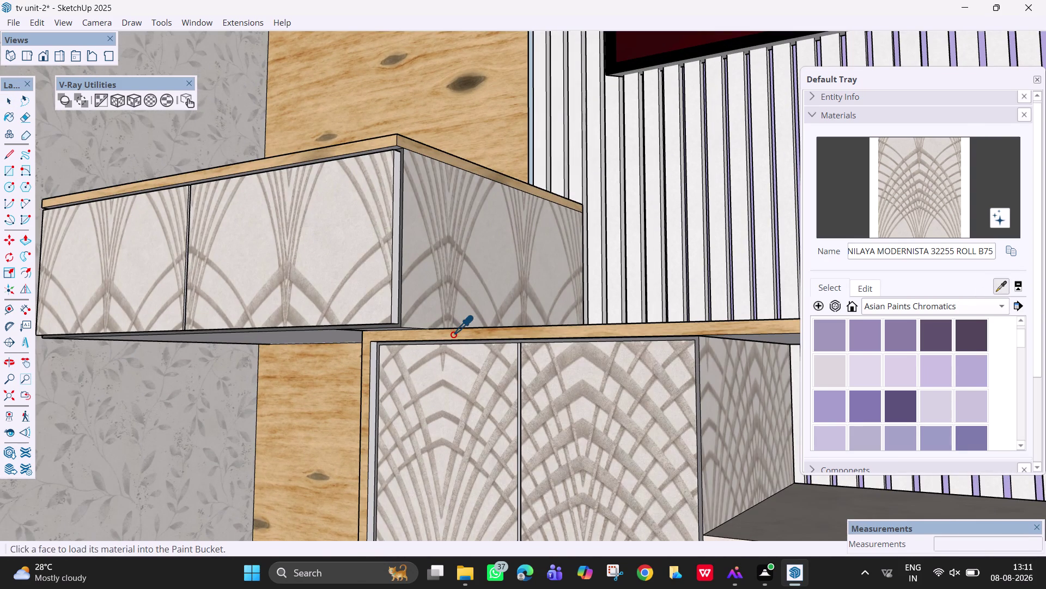
click(444, 331)
click(373, 375)
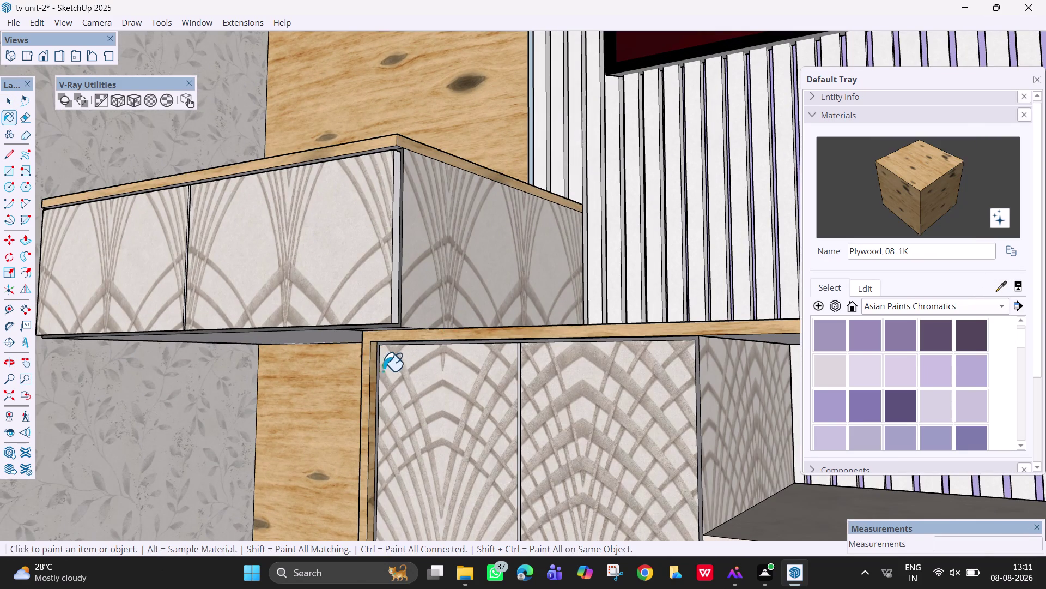
middle_drag(402, 350, 502, 251)
scroll(up, 3)
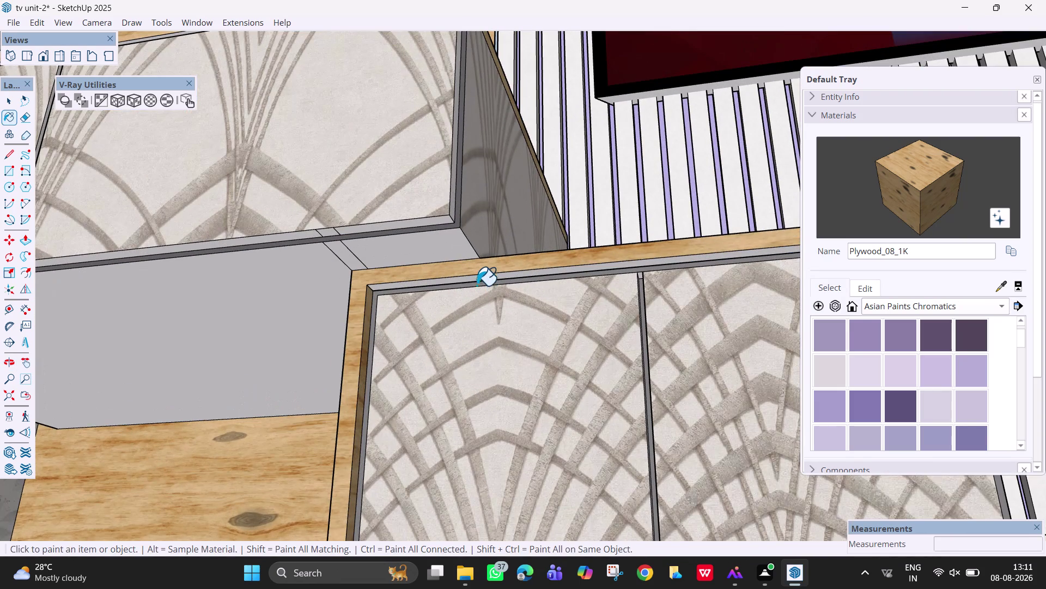
click(477, 276)
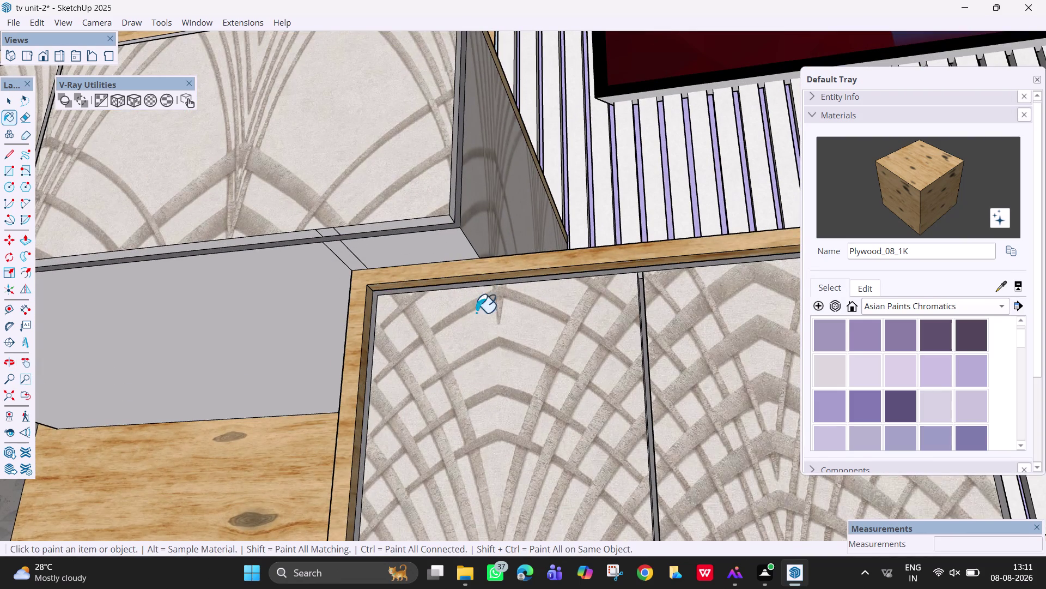
scroll(down, 3)
middle_drag(526, 338, 506, 470)
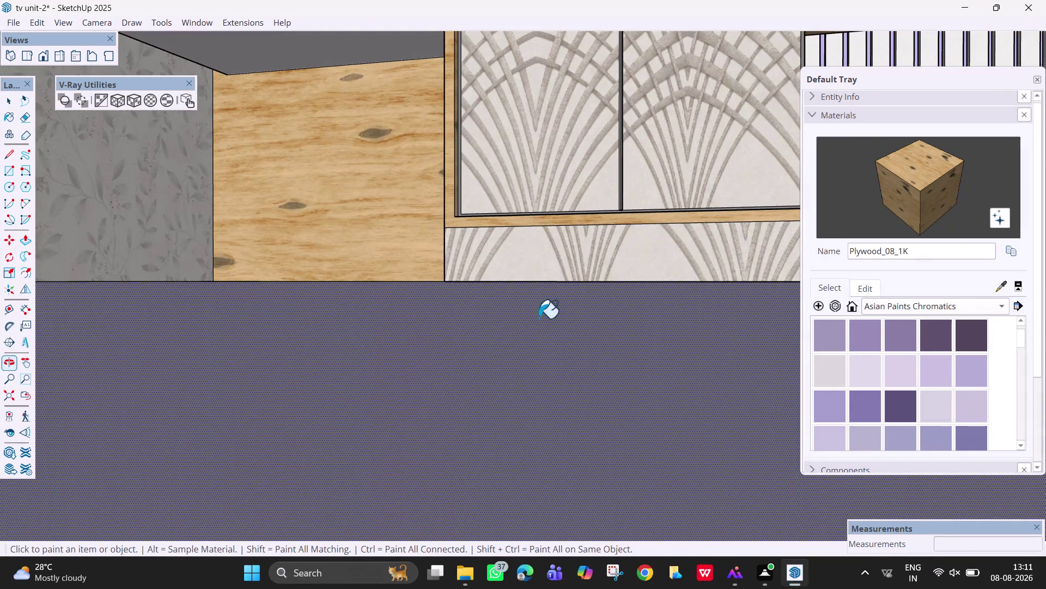
middle_drag(518, 215, 488, 331)
scroll(up, 3)
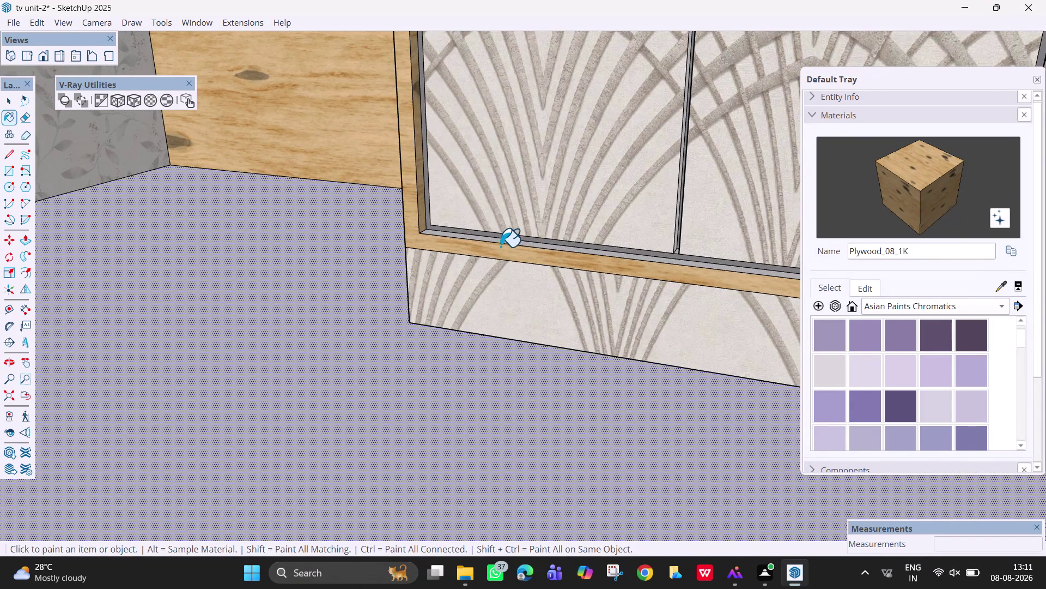
click(502, 240)
Pan and orbit to bring the lower counter and drawer unit into close view.
scroll(down, 3)
middle_drag(498, 317, 743, 342)
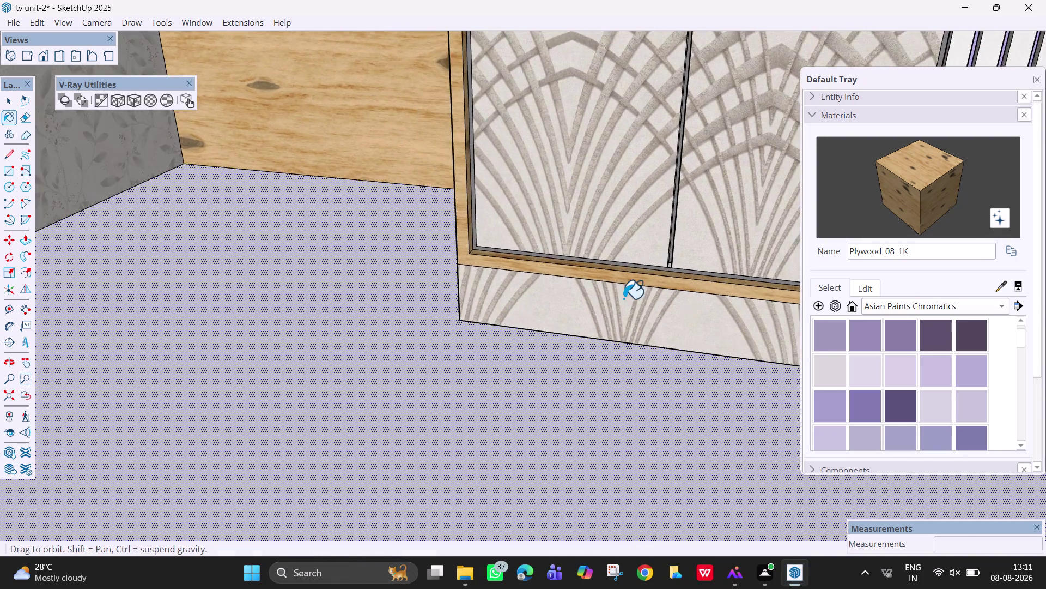
scroll(down, 3)
scroll(down, 3)
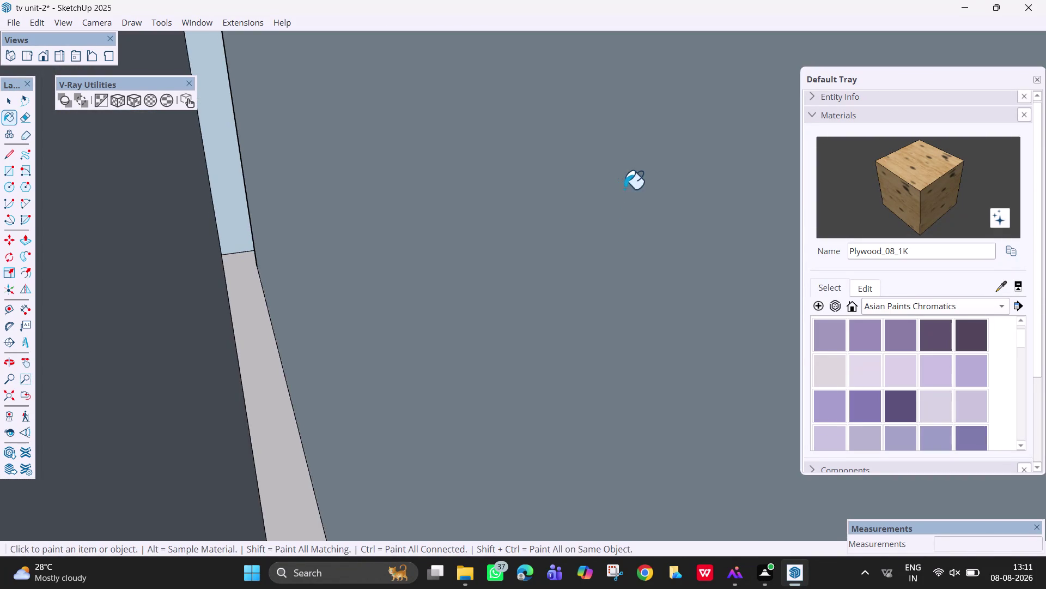
middle_drag(615, 194, 526, 206)
key(h)
drag(529, 208, 242, 250)
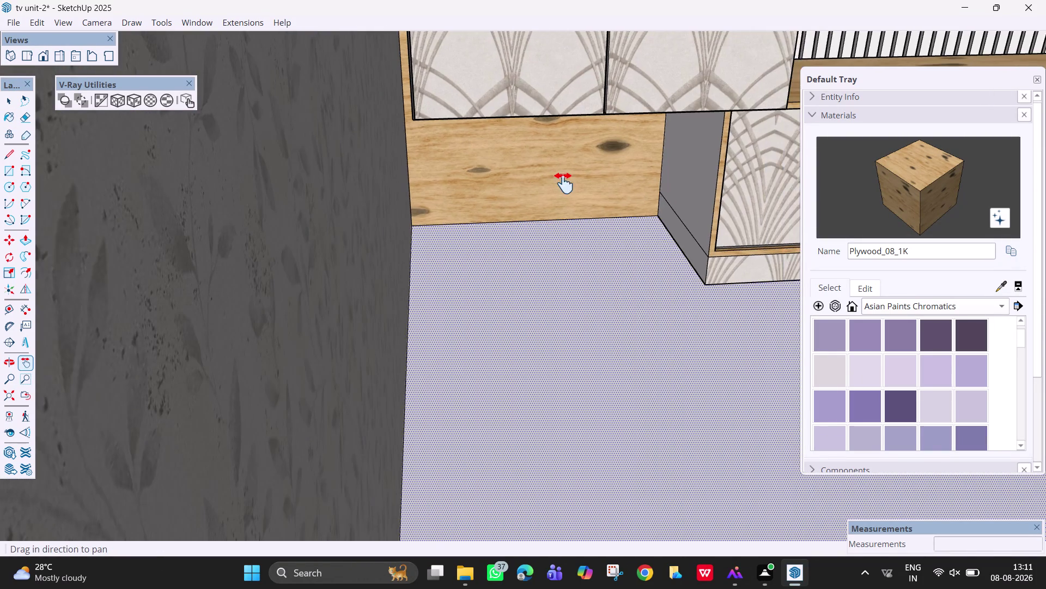
drag(561, 183, 182, 291)
middle_drag(221, 298, 226, 246)
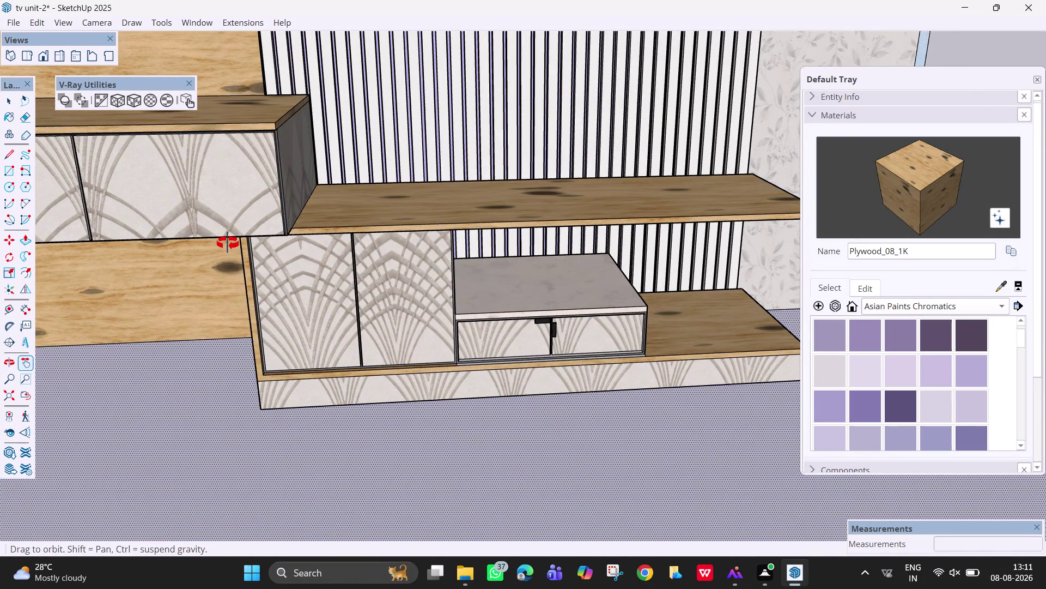
middle_drag(227, 246, 235, 221)
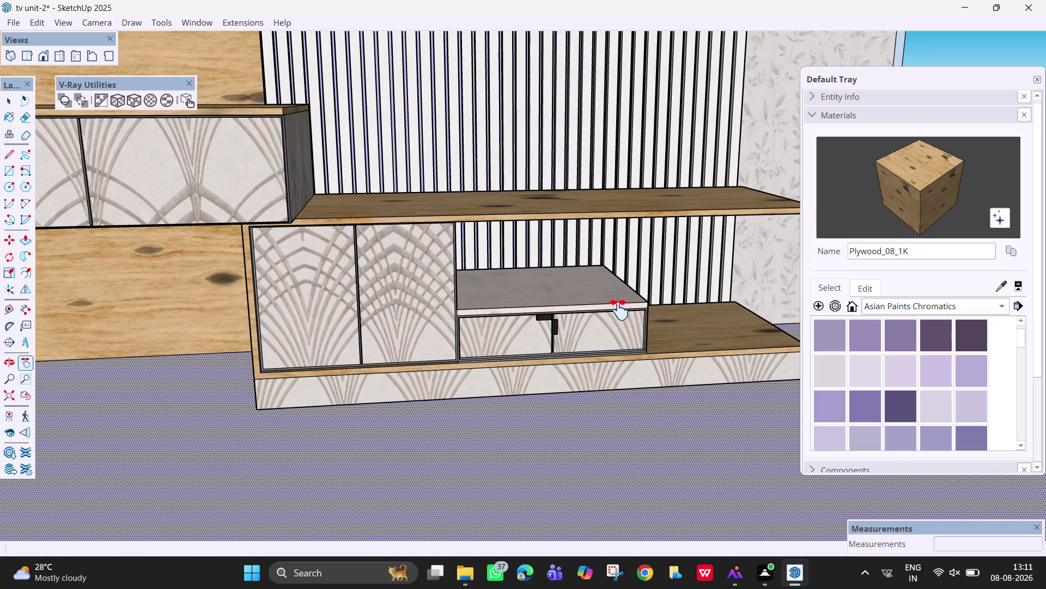
drag(621, 315, 441, 357)
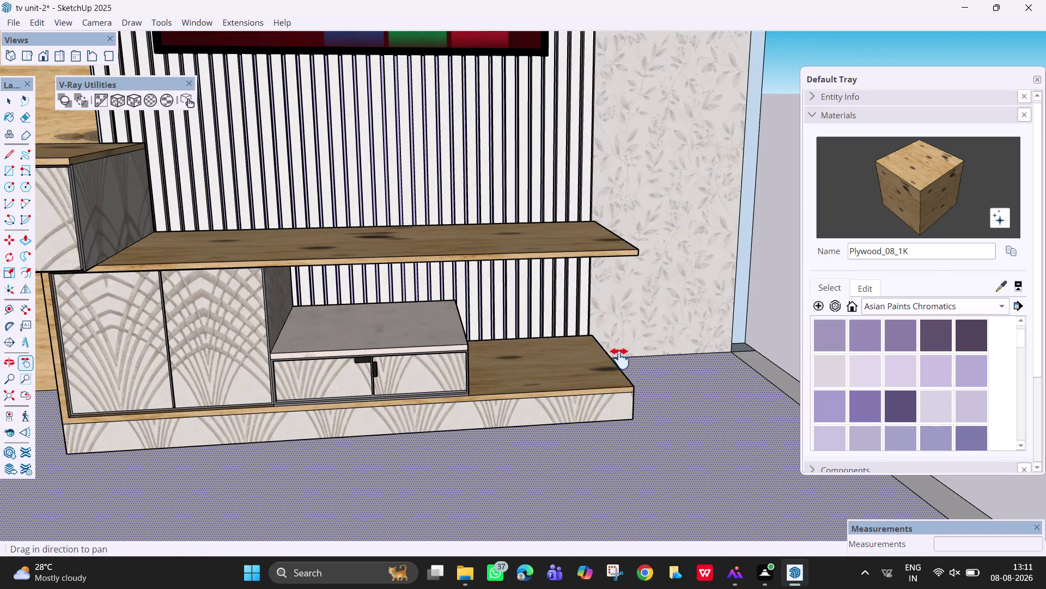
middle_drag(615, 359, 452, 384)
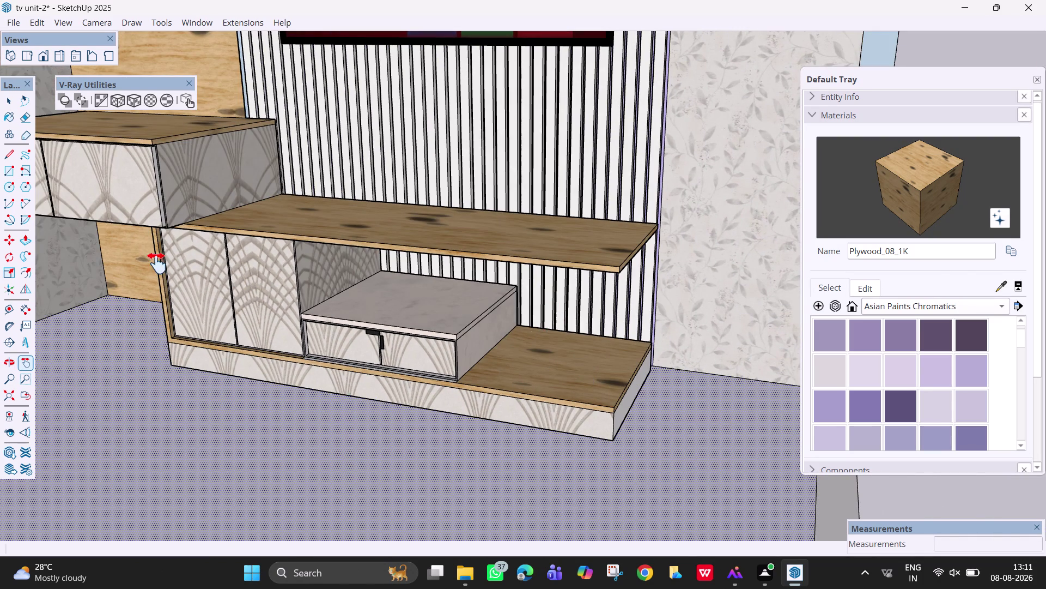
Zoom out and pan to frame the whole room and TV wall.
scroll(up, 3)
middle_drag(167, 169, 168, 171)
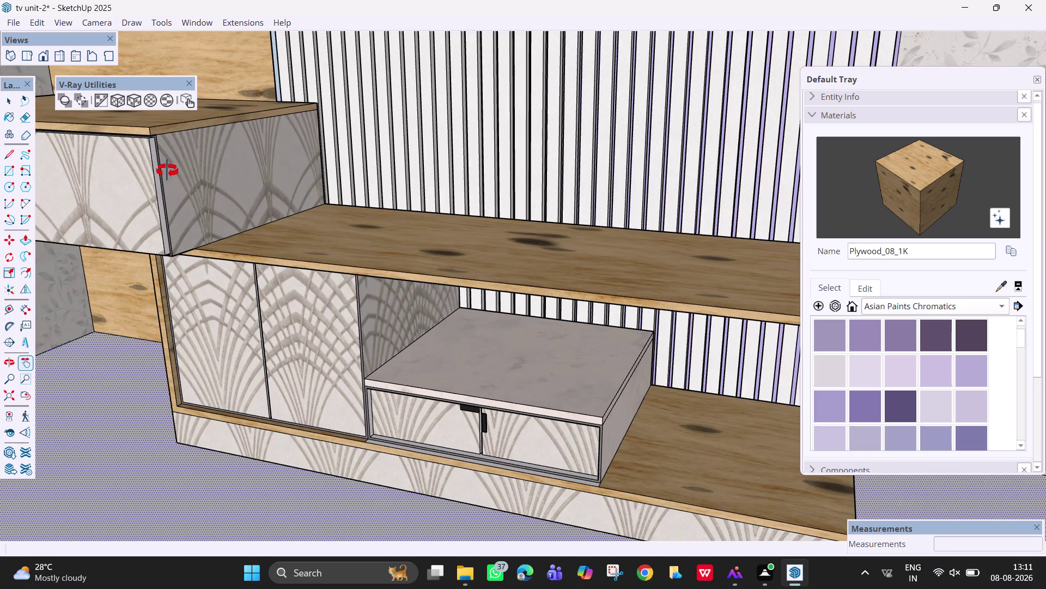
middle_drag(168, 170, 220, 142)
scroll(down, 3)
scroll(down, 3)
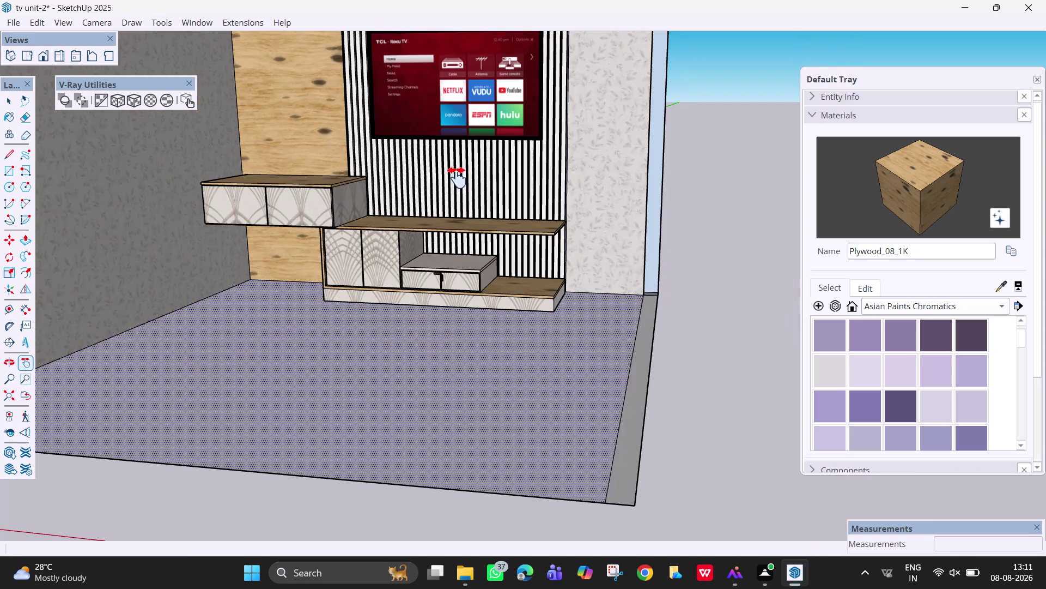
key(h)
drag(447, 190, 506, 316)
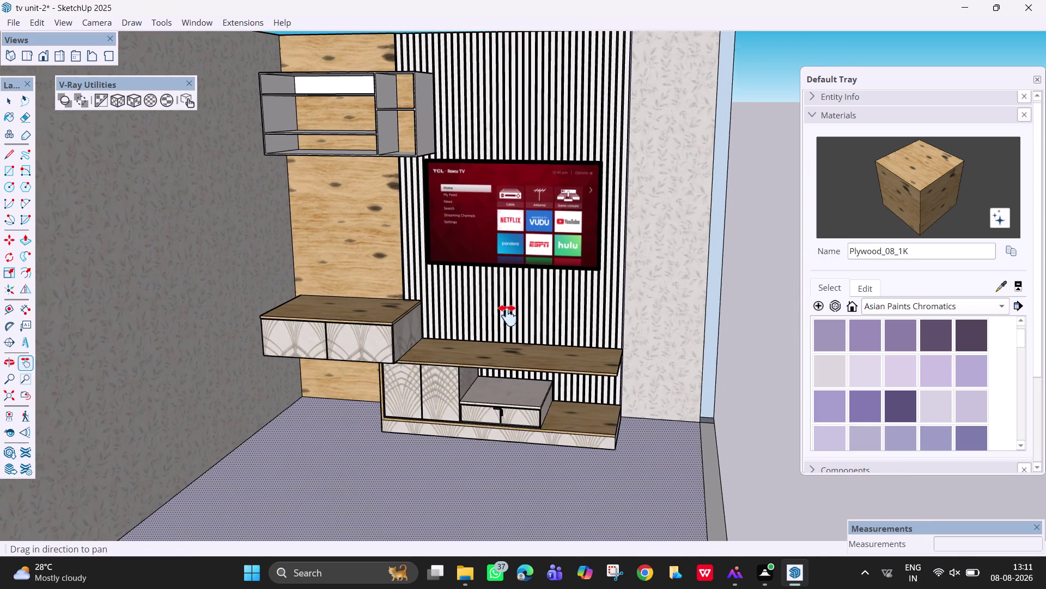
drag(506, 315, 519, 314)
middle_drag(522, 312, 581, 325)
drag(539, 312, 532, 338)
scroll(down, 3)
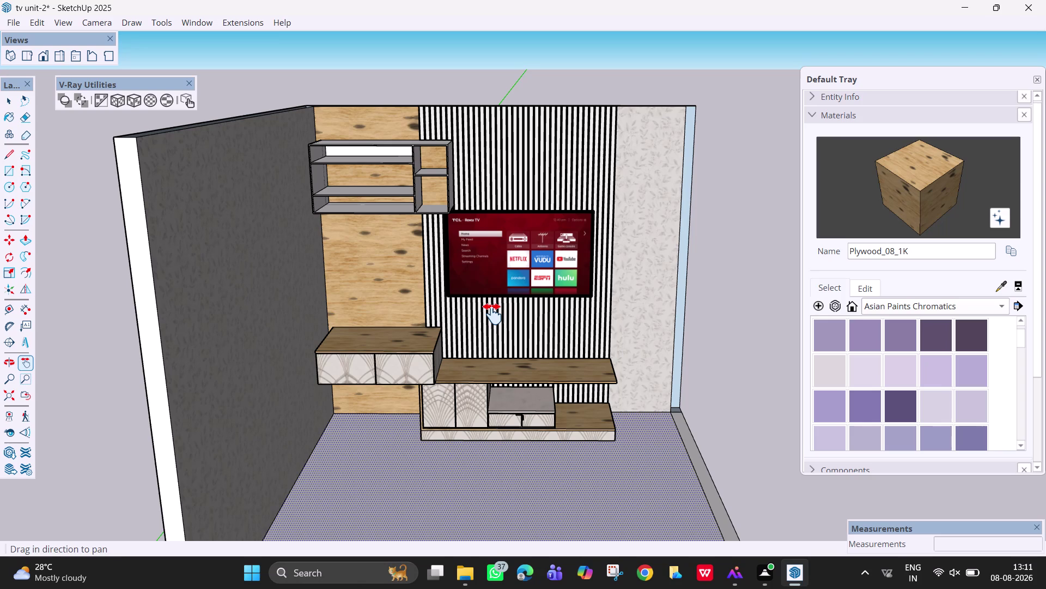
key(Escape)
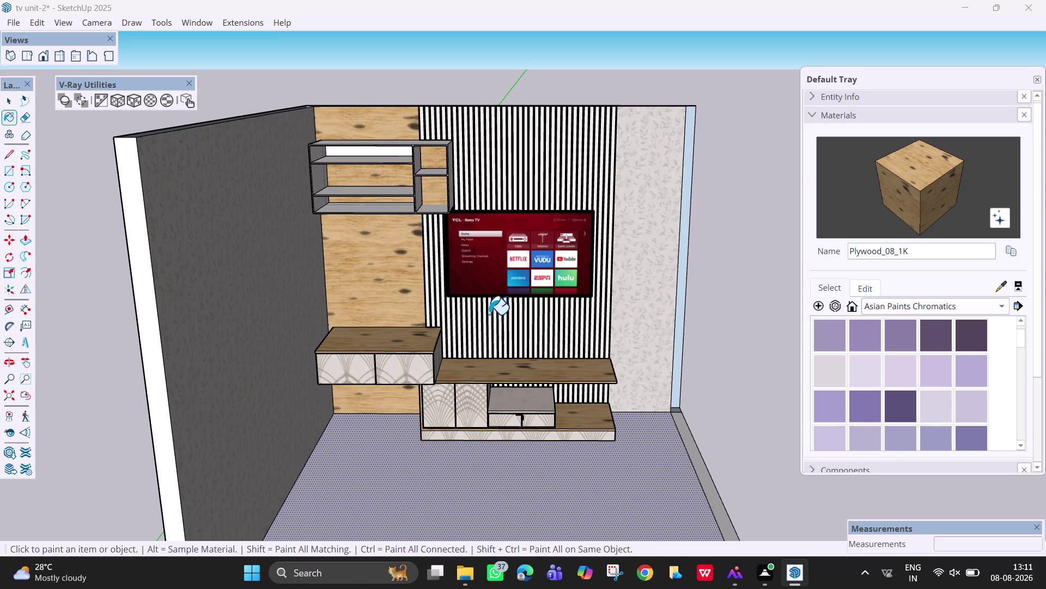
key(space)
Orbit to face the upper wall shelf and zoom in on it.
middle_drag(381, 342, 349, 351)
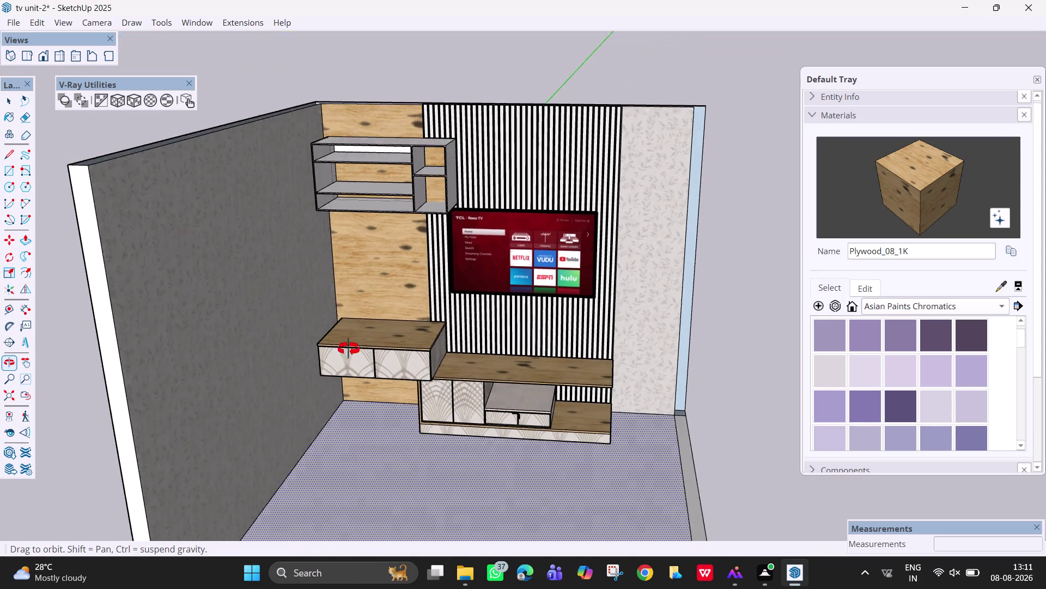
middle_drag(348, 350, 369, 342)
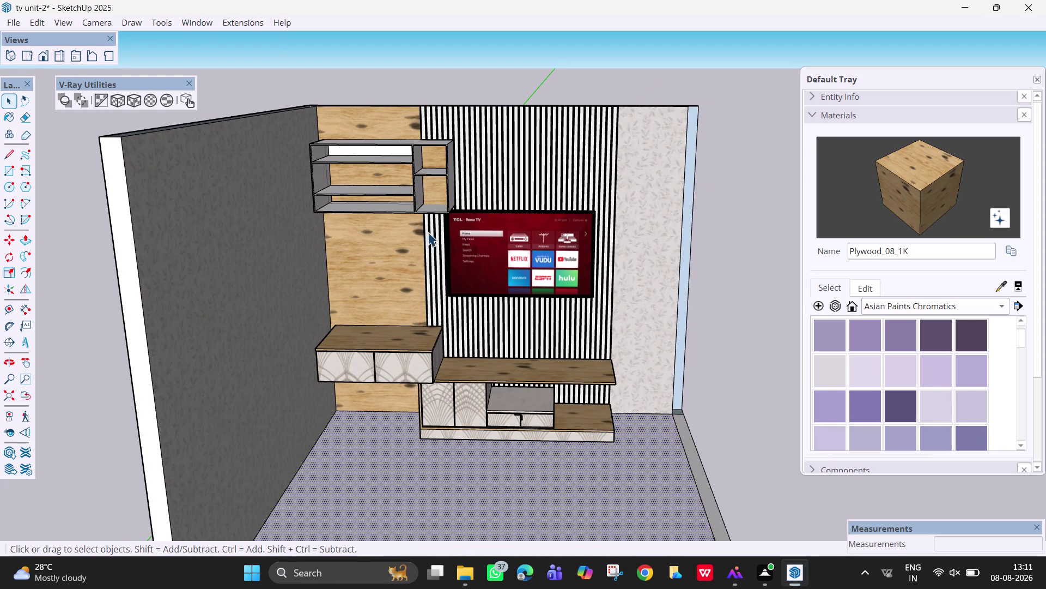
scroll(down, 3)
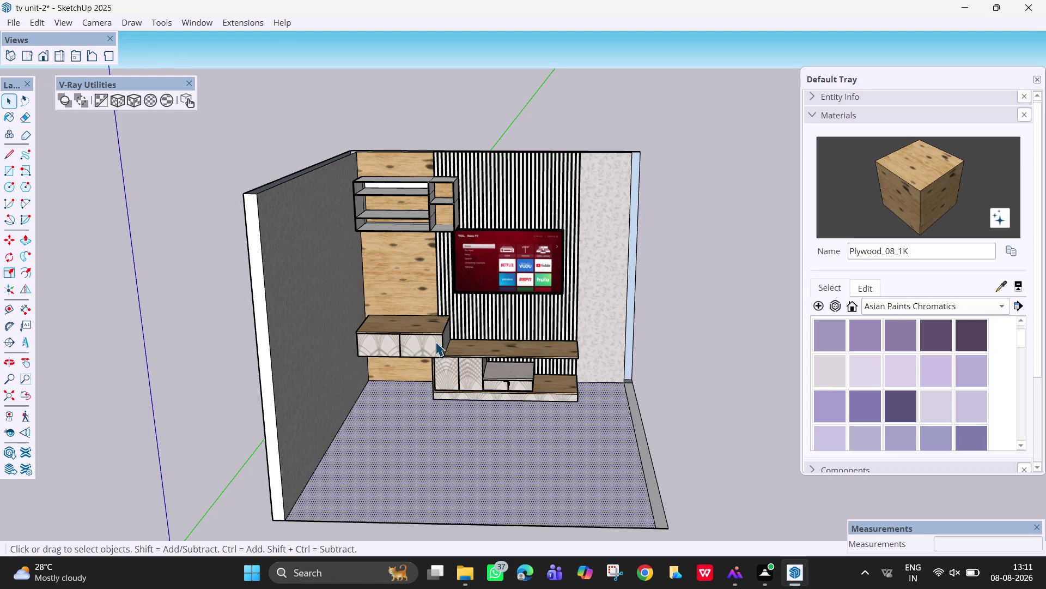
scroll(up, 3)
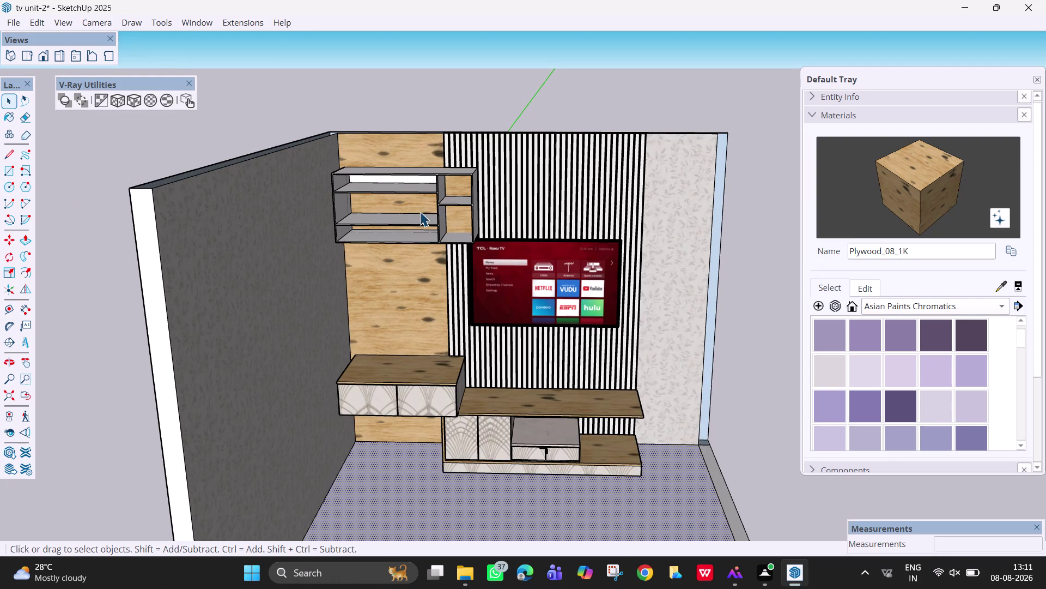
middle_drag(420, 212, 439, 162)
scroll(up, 3)
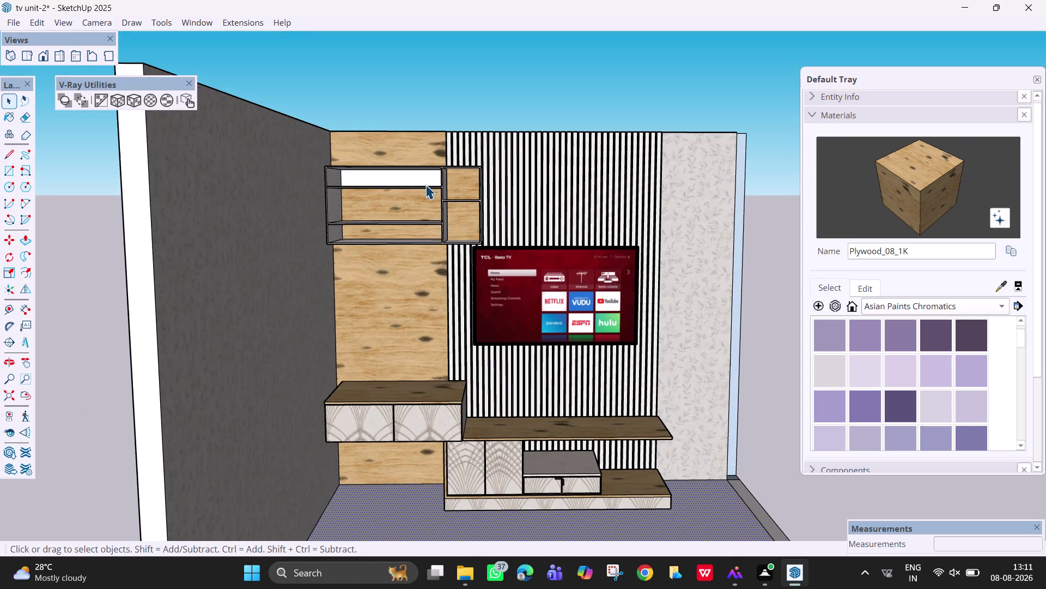
scroll(up, 3)
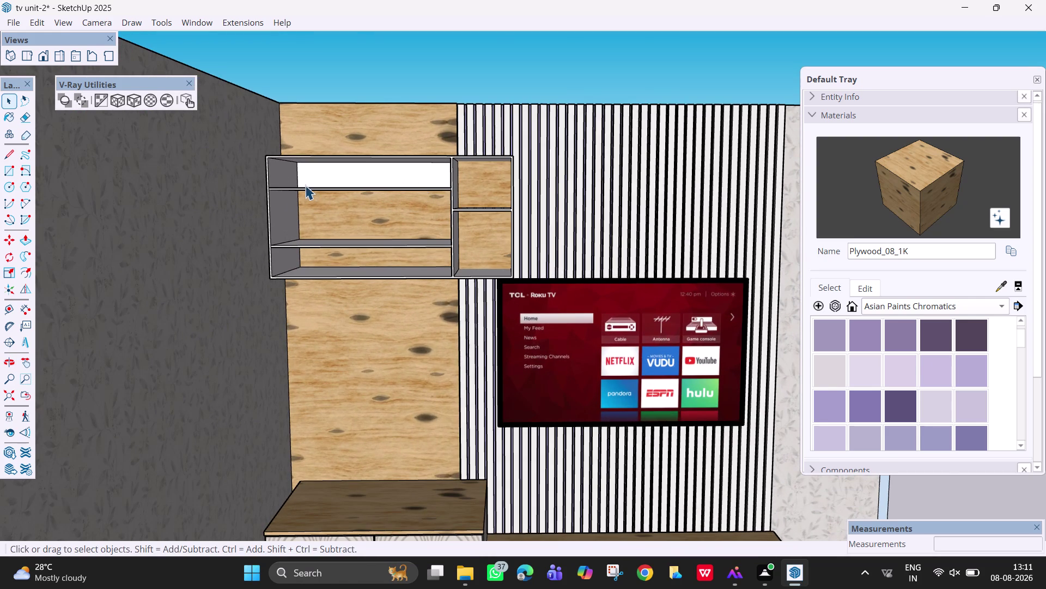
scroll(up, 3)
scroll(up, 3)
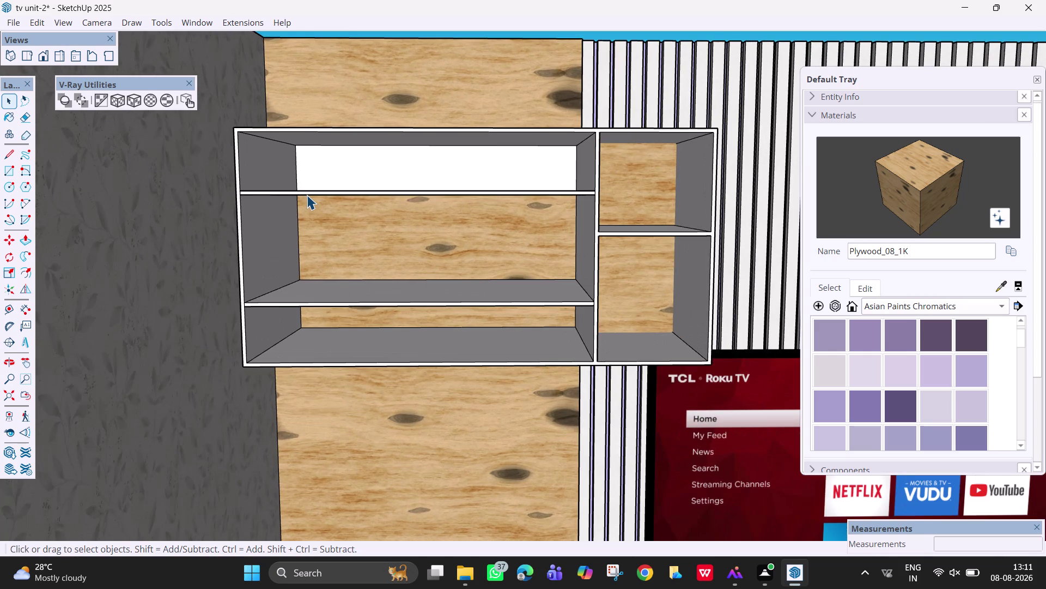
scroll(down, 3)
scroll(down, 3)
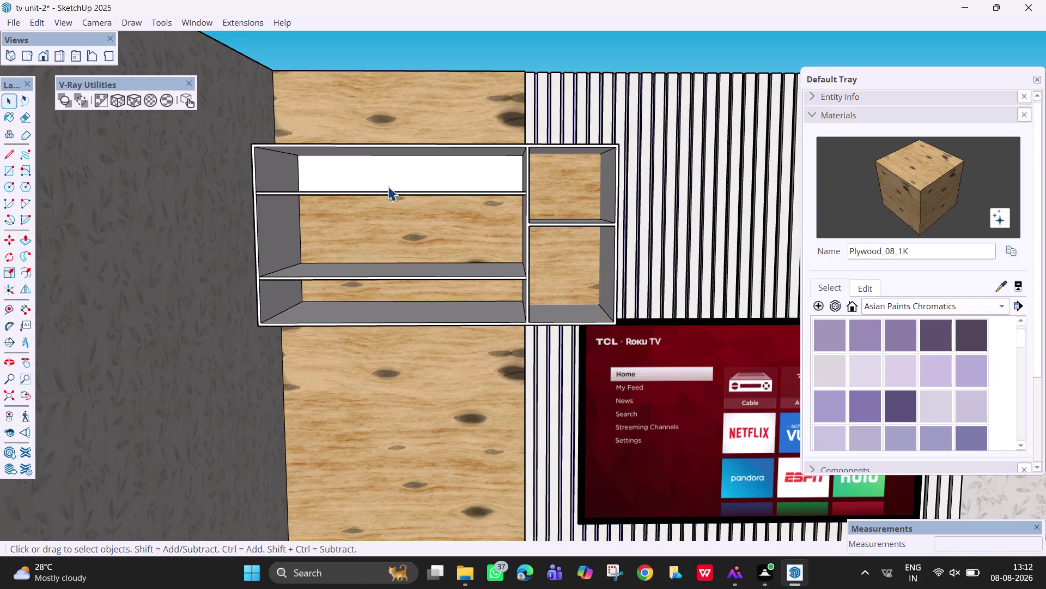
click(198, 17)
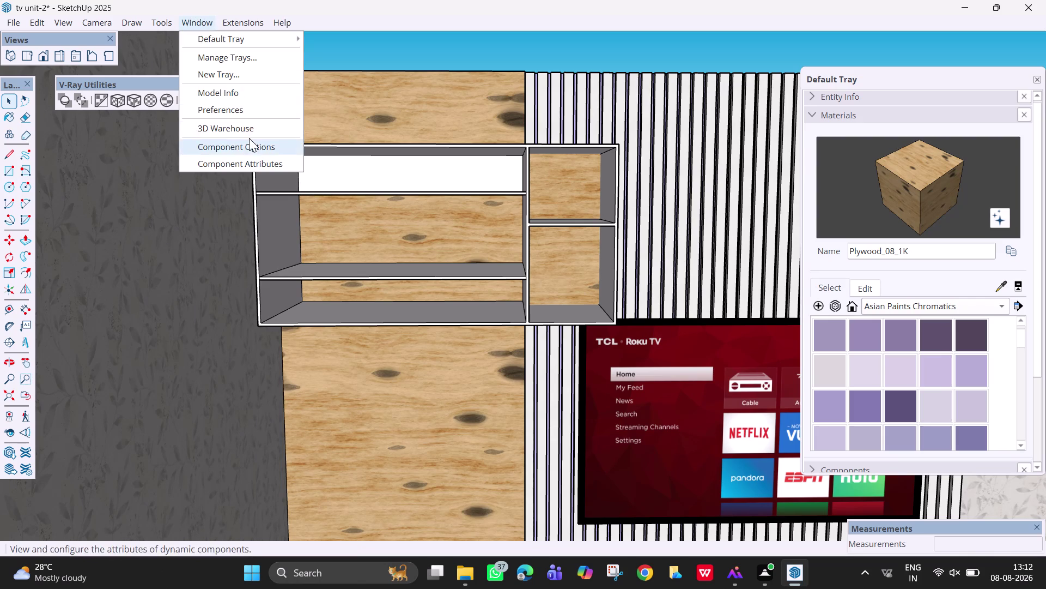
Search 3D Warehouse for 'books', replacing the previous 'tv' search.
click(238, 129)
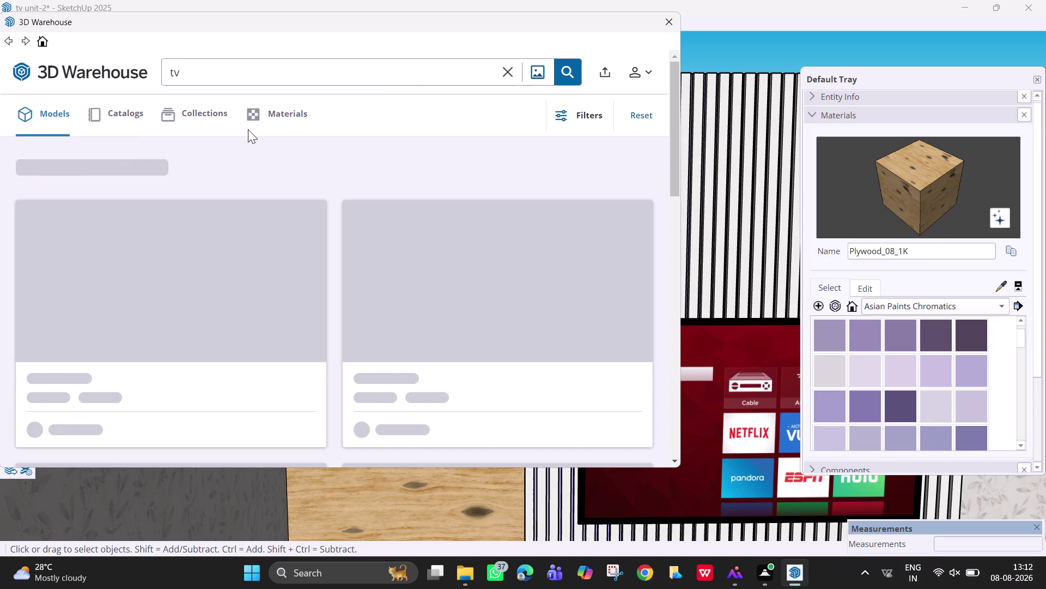
drag(507, 83, 507, 79)
click(508, 71)
text(bok)
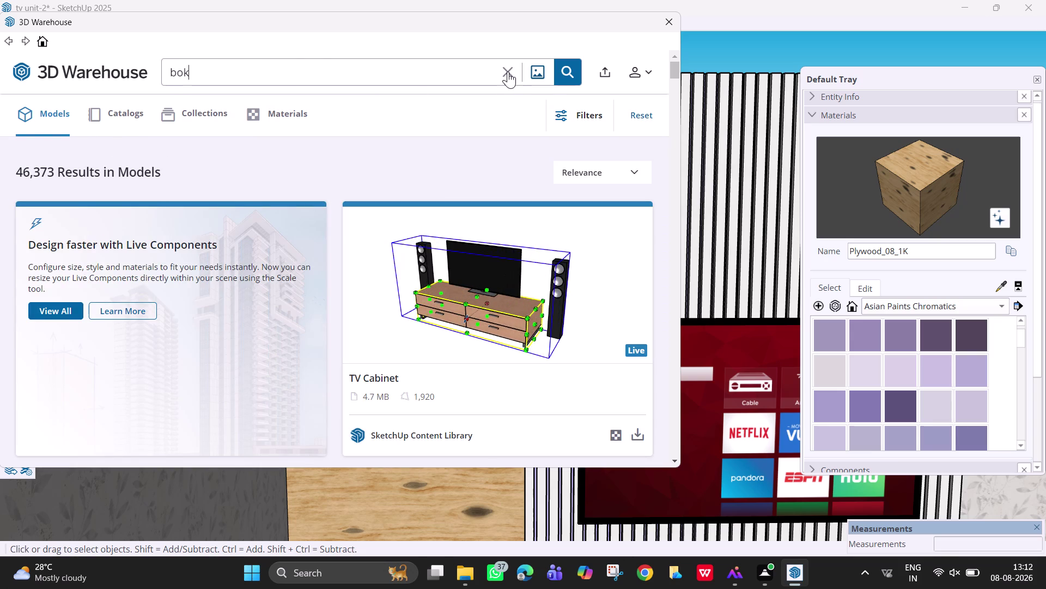
text(ks)
key(BackSpace)
key(BackSpace)
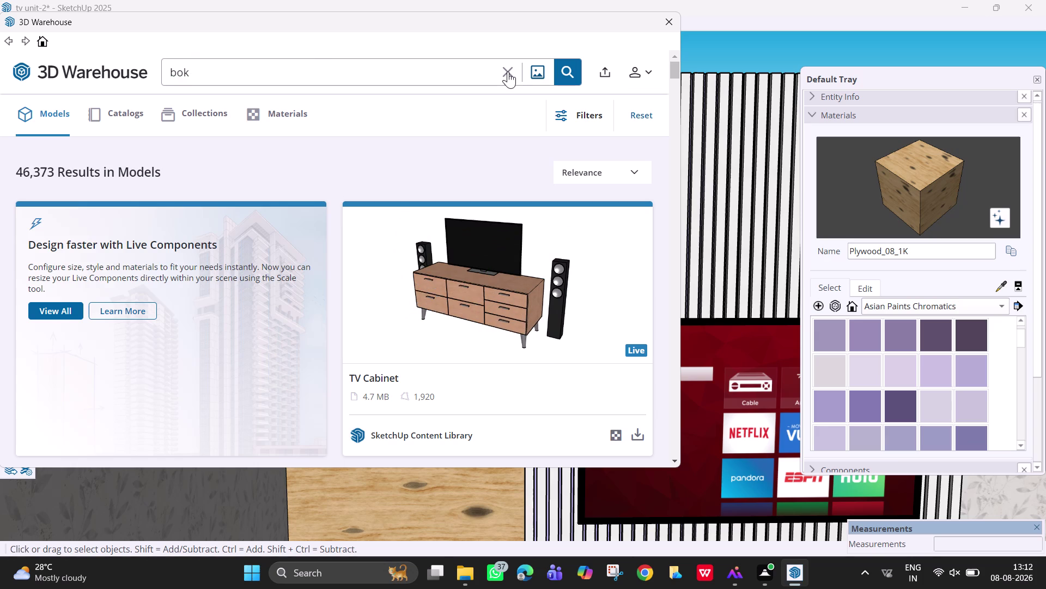
key(BackSpace)
key(o)
text(ks)
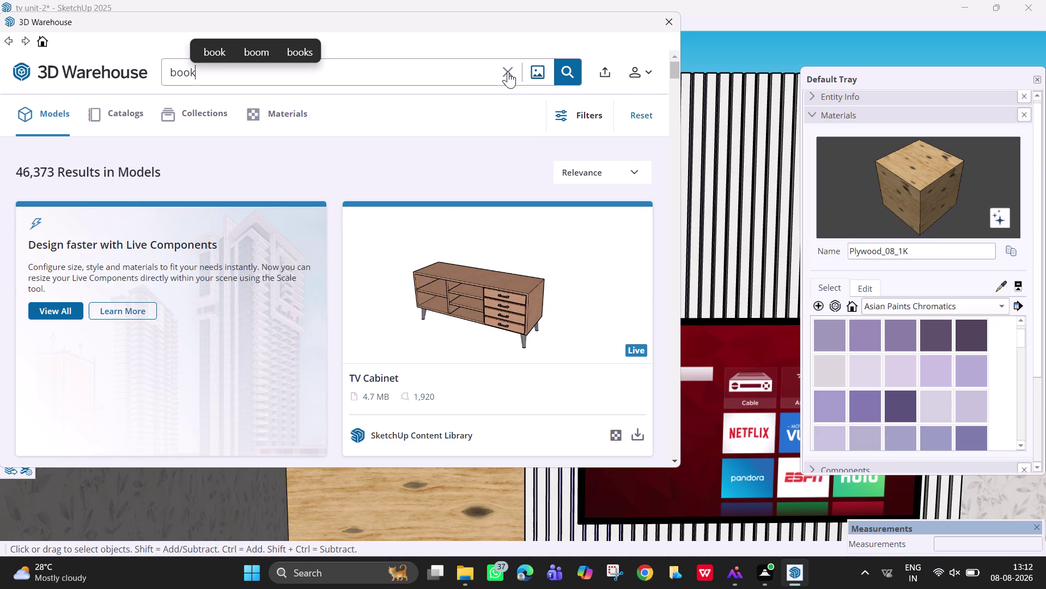
key(Return)
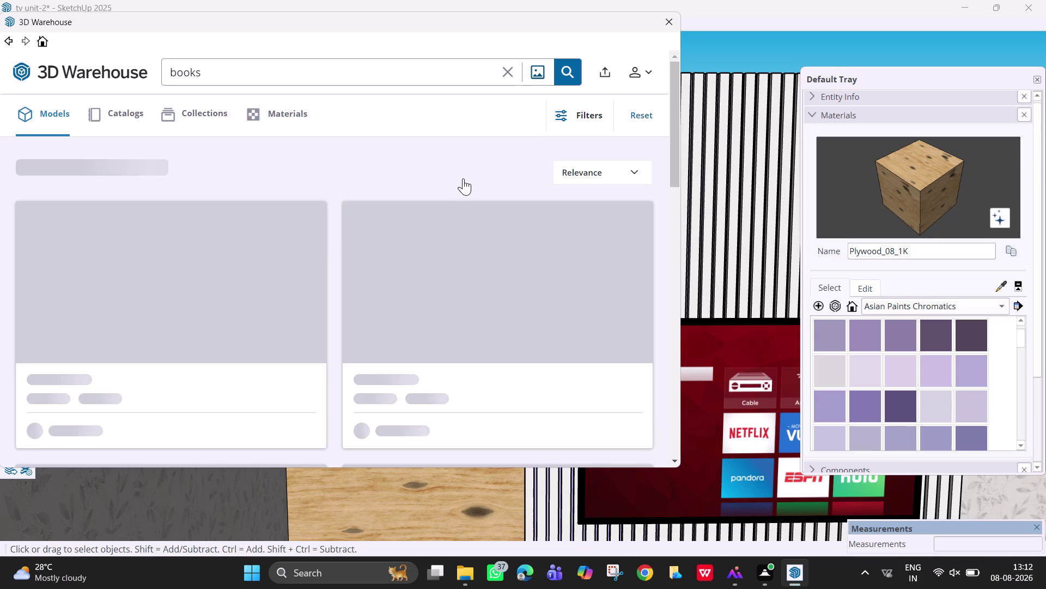
Download the first Books model from the results and load it into the model.
scroll(down, 3)
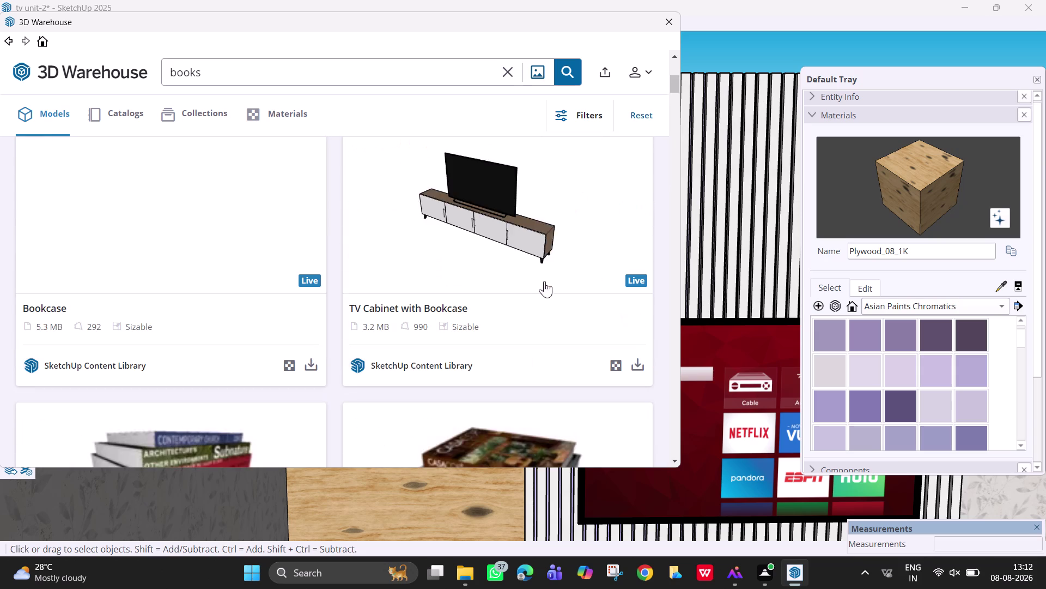
scroll(down, 3)
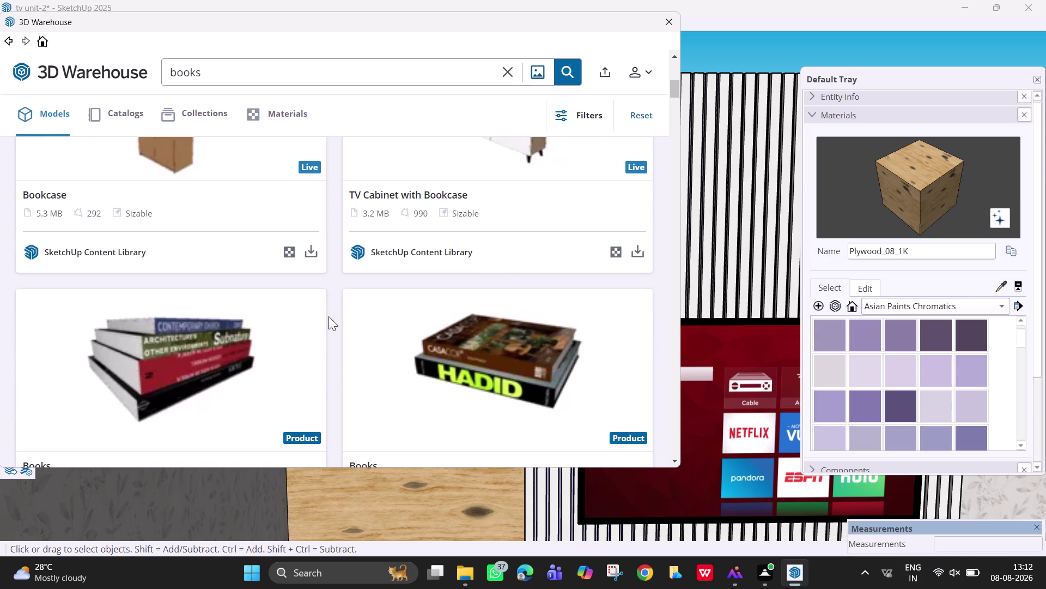
scroll(down, 3)
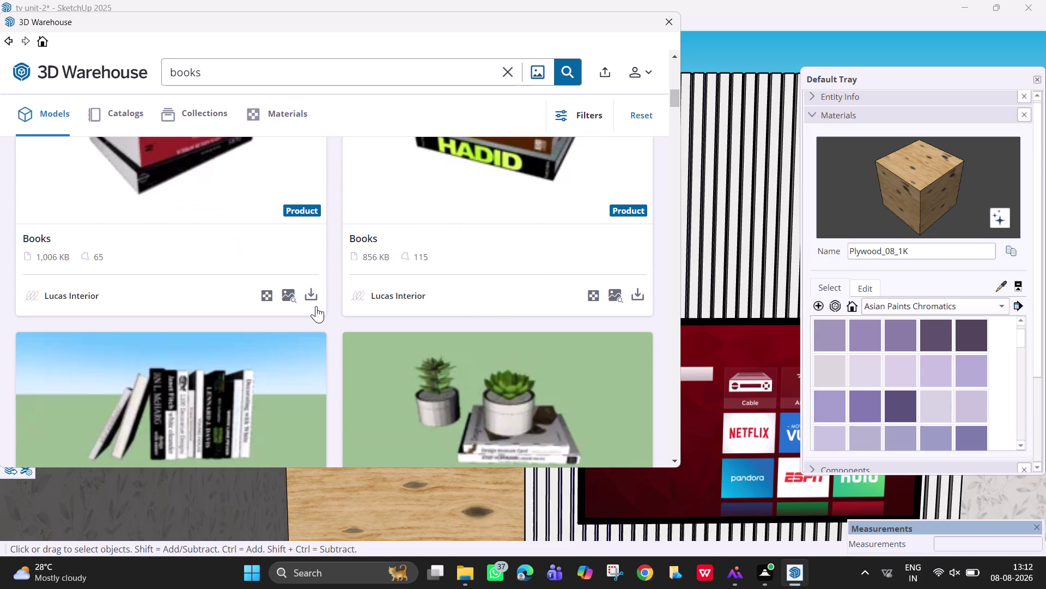
click(312, 299)
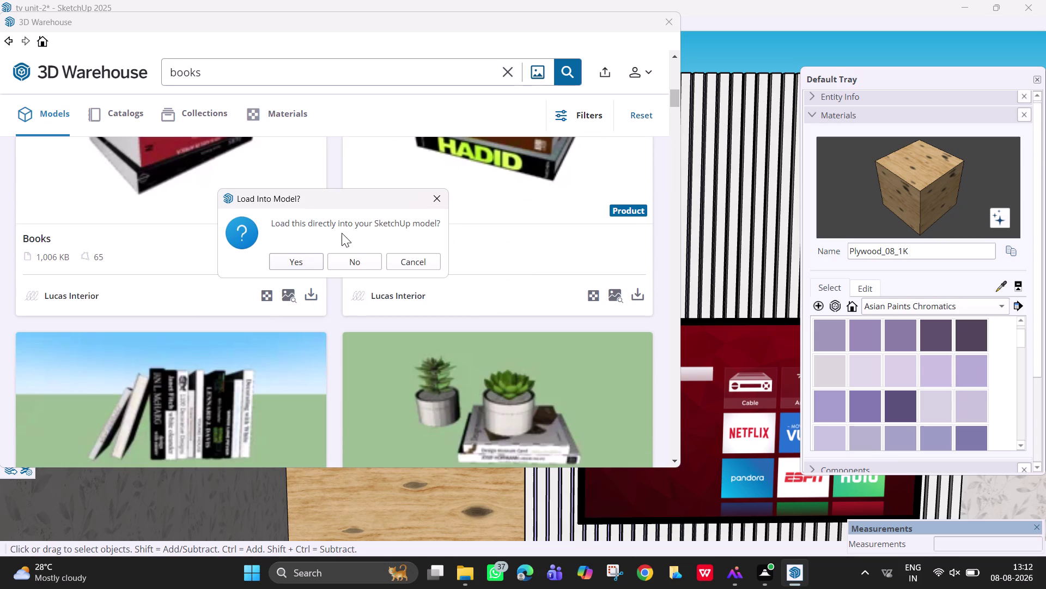
click(313, 254)
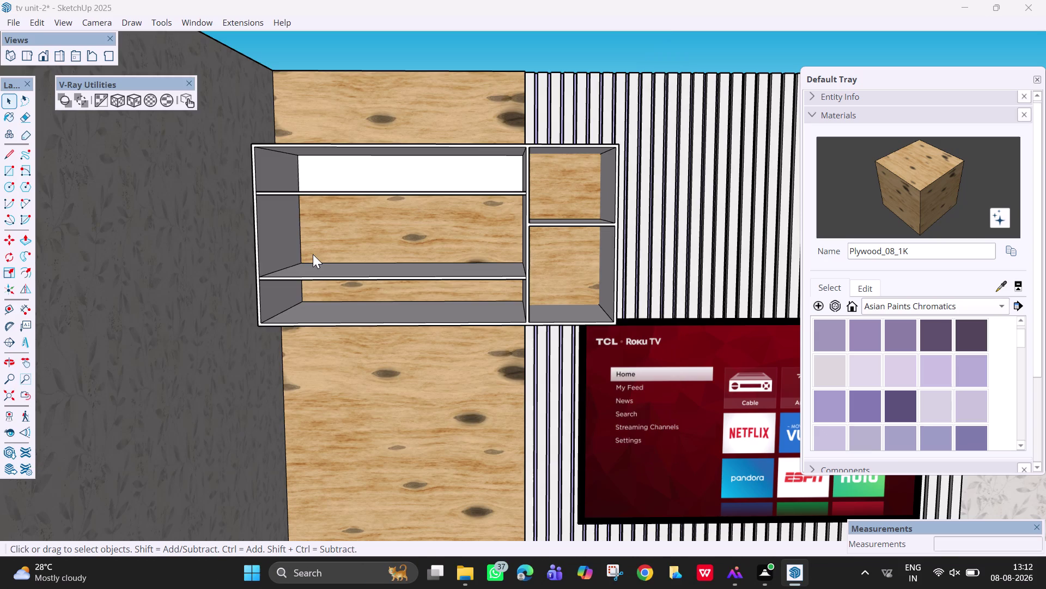
Place the book stack in the upper shelf's top compartment.
scroll(down, 3)
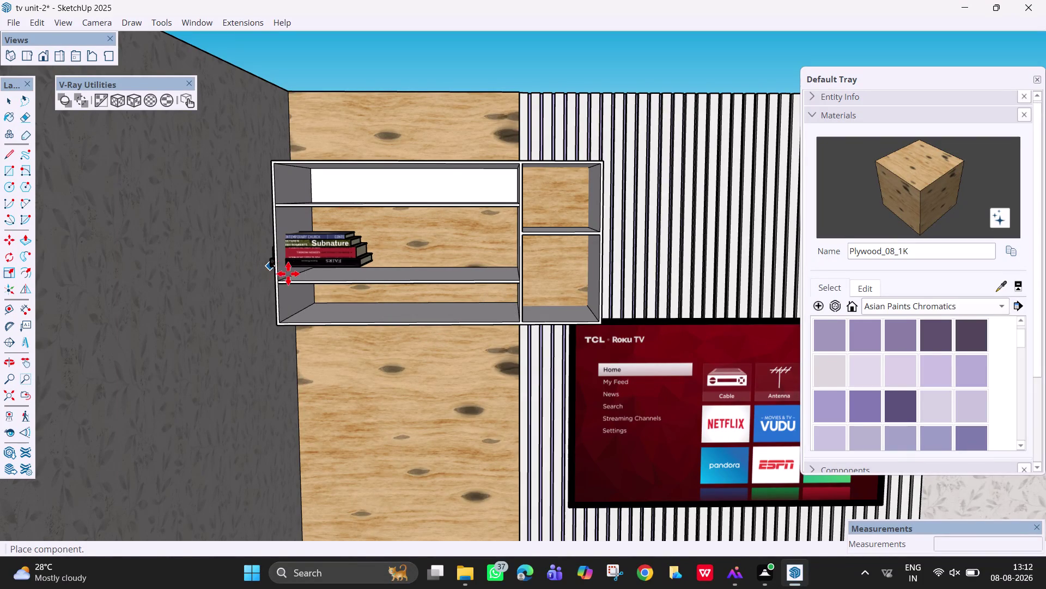
scroll(up, 3)
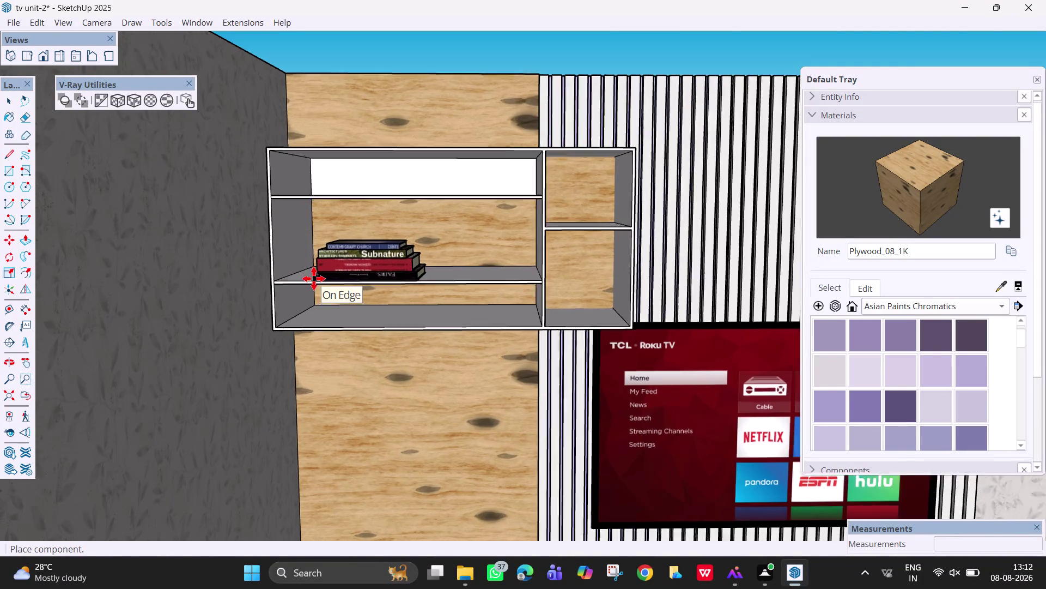
scroll(up, 3)
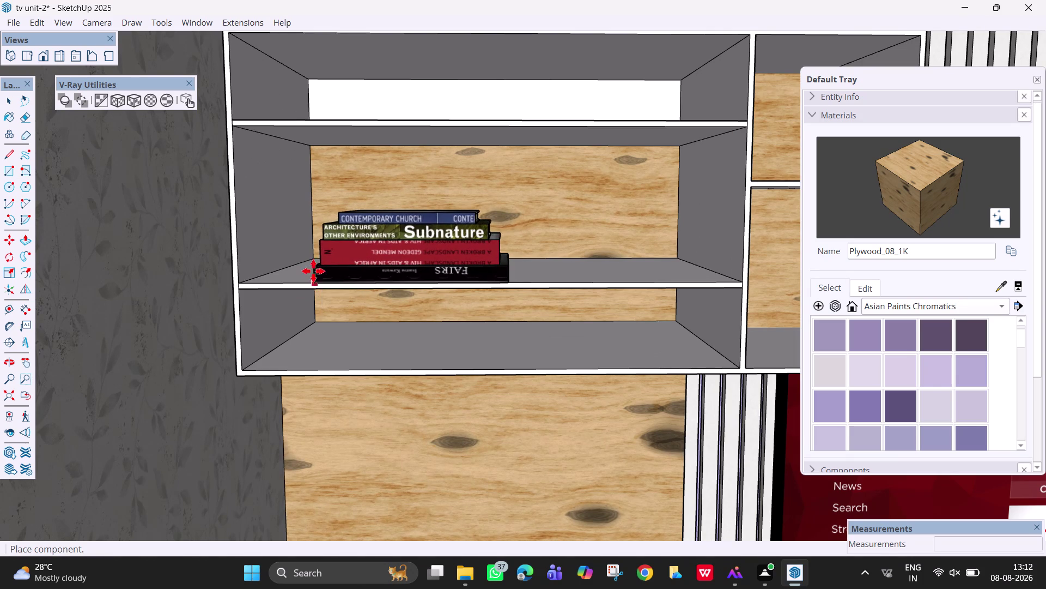
middle_drag(350, 118, 292, 224)
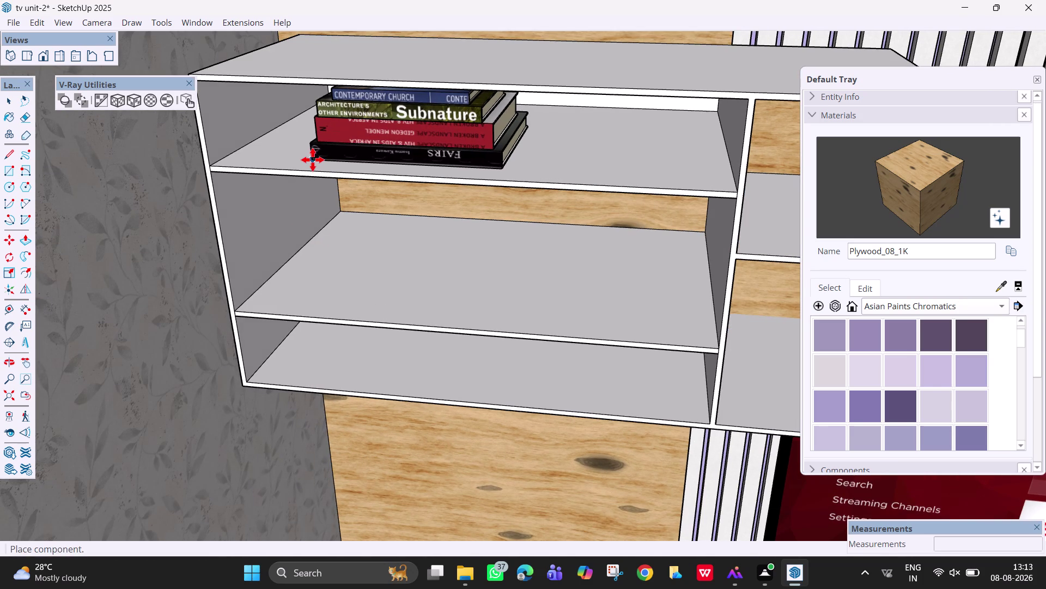
click(309, 159)
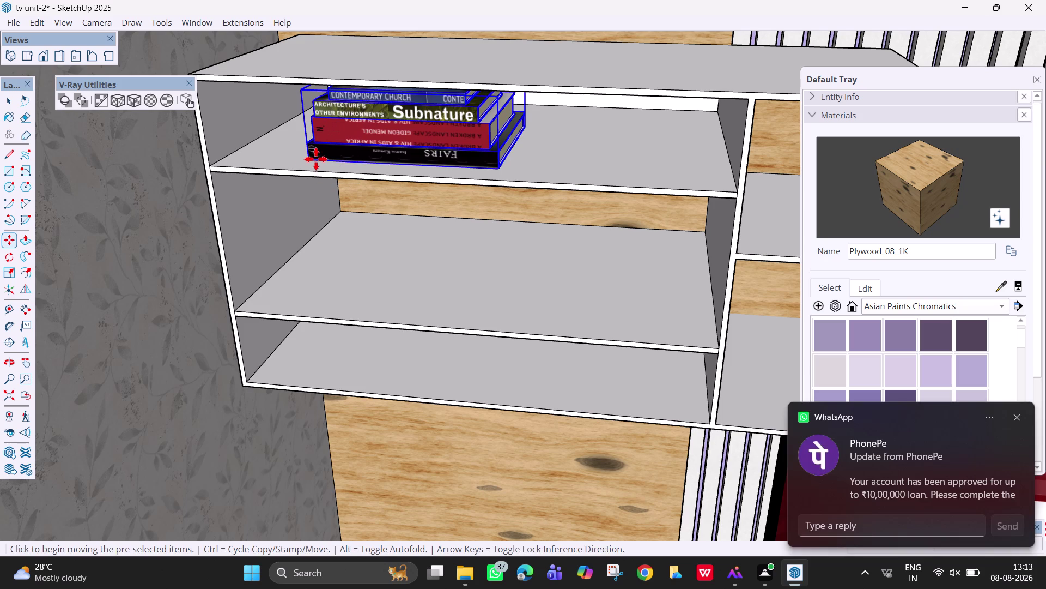
Orbit back to a front view framing the whole shelving unit to check the books.
scroll(down, 3)
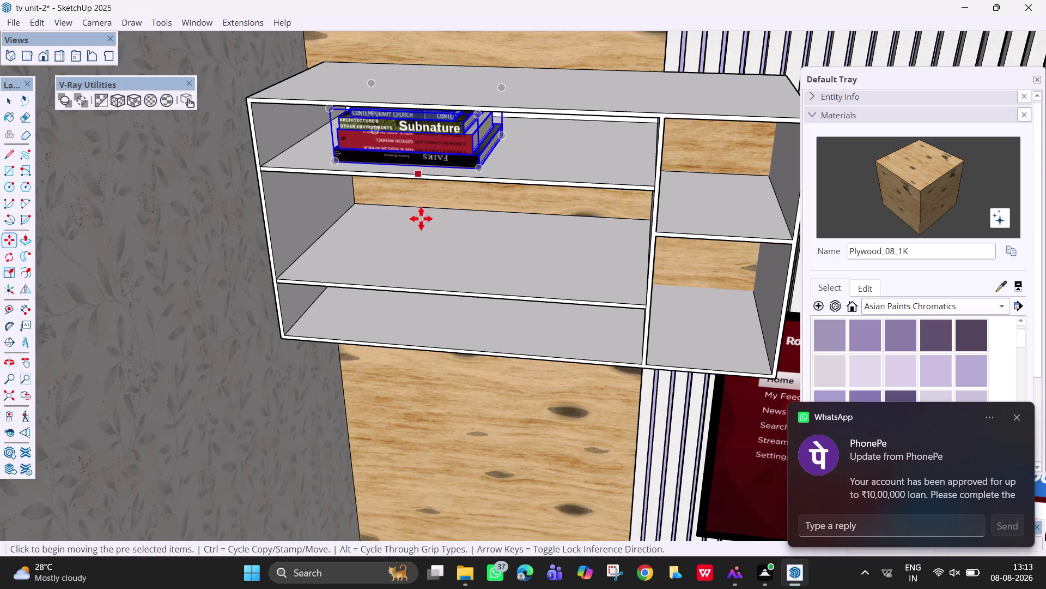
middle_drag(423, 219, 485, 165)
middle_drag(466, 211, 475, 197)
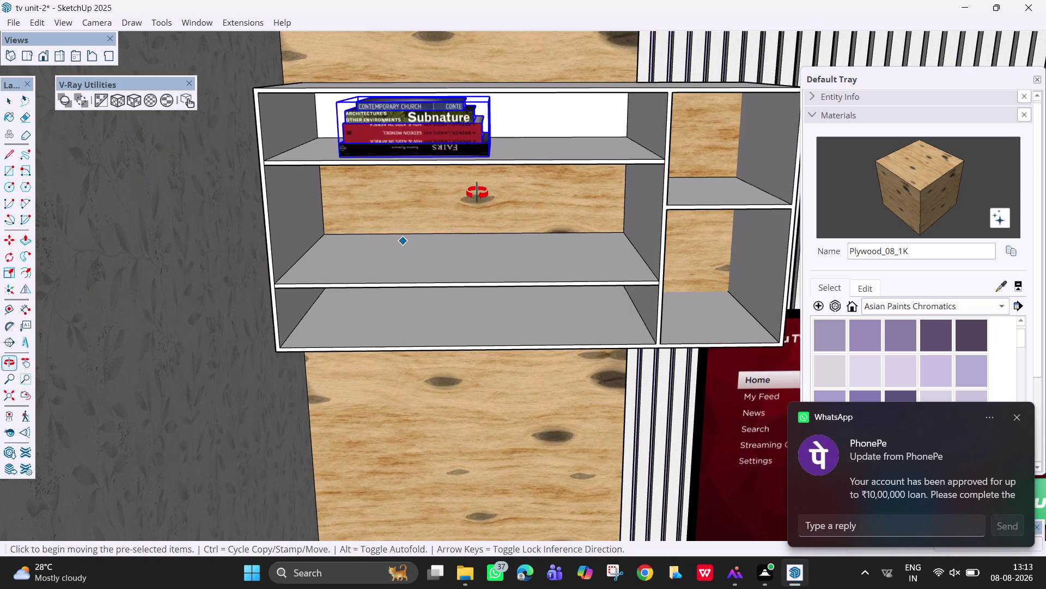
middle_drag(475, 197, 477, 198)
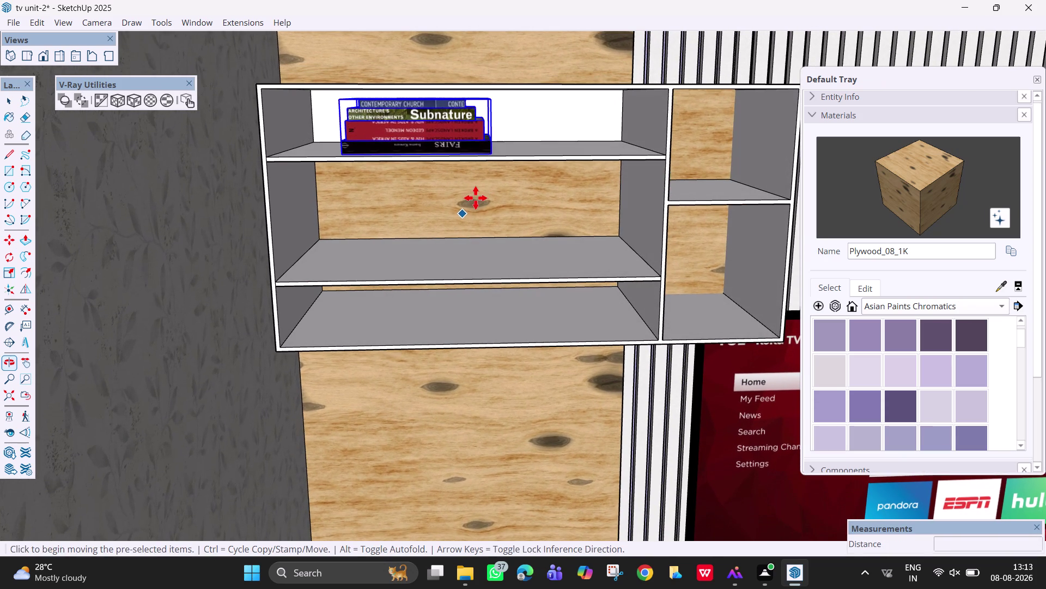
key(Escape)
scroll(down, 3)
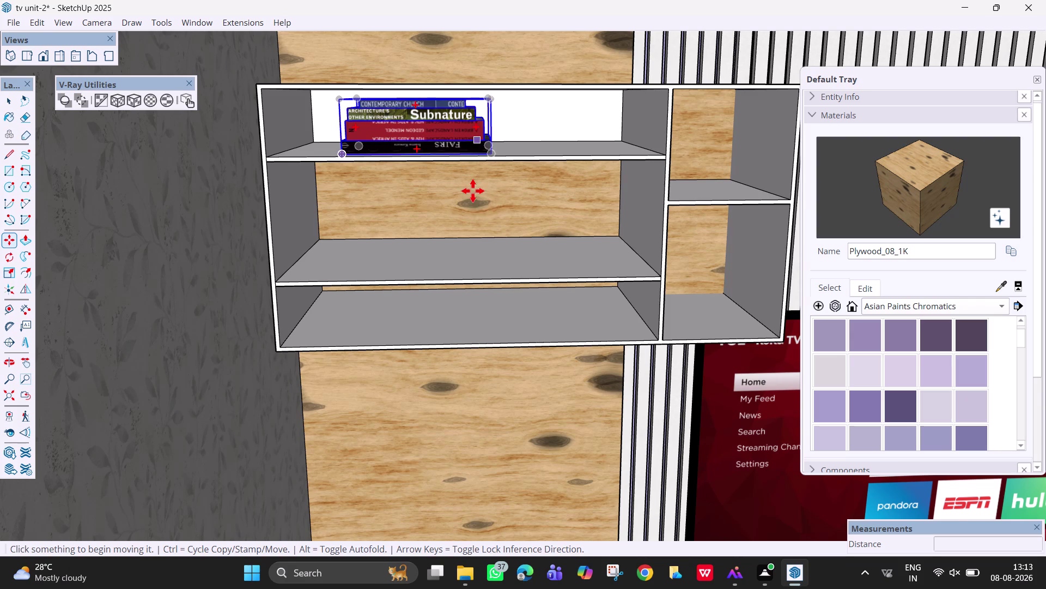
key(space)
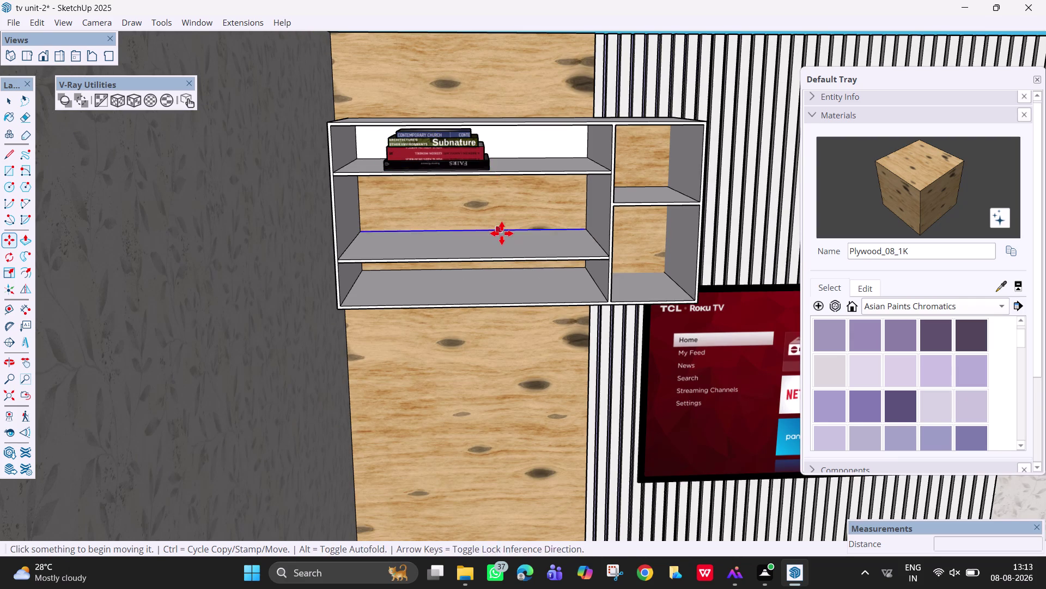
scroll(up, 3)
middle_drag(491, 205, 494, 148)
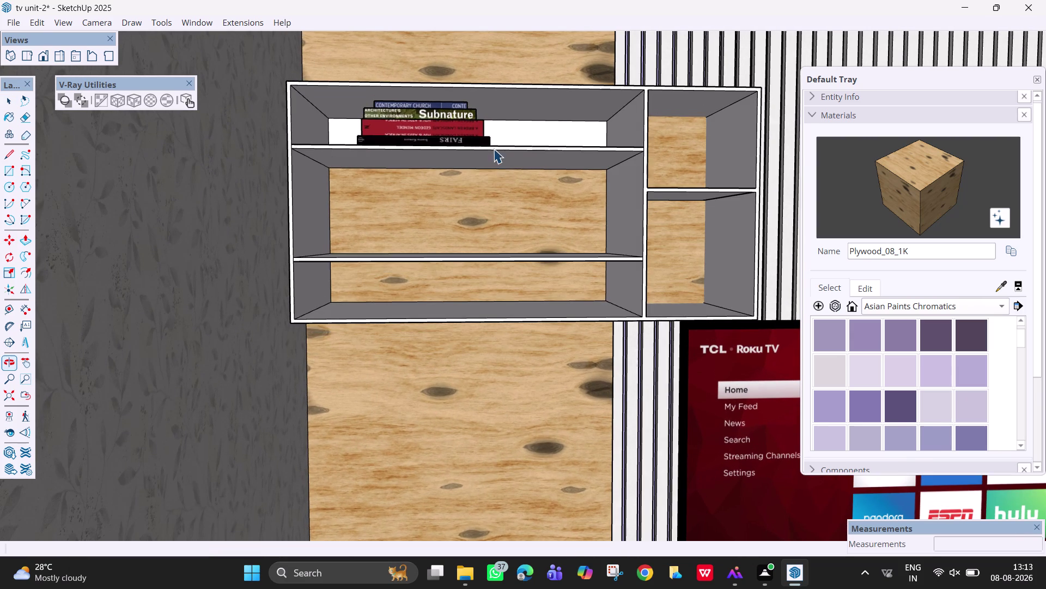
middle_drag(500, 156, 503, 208)
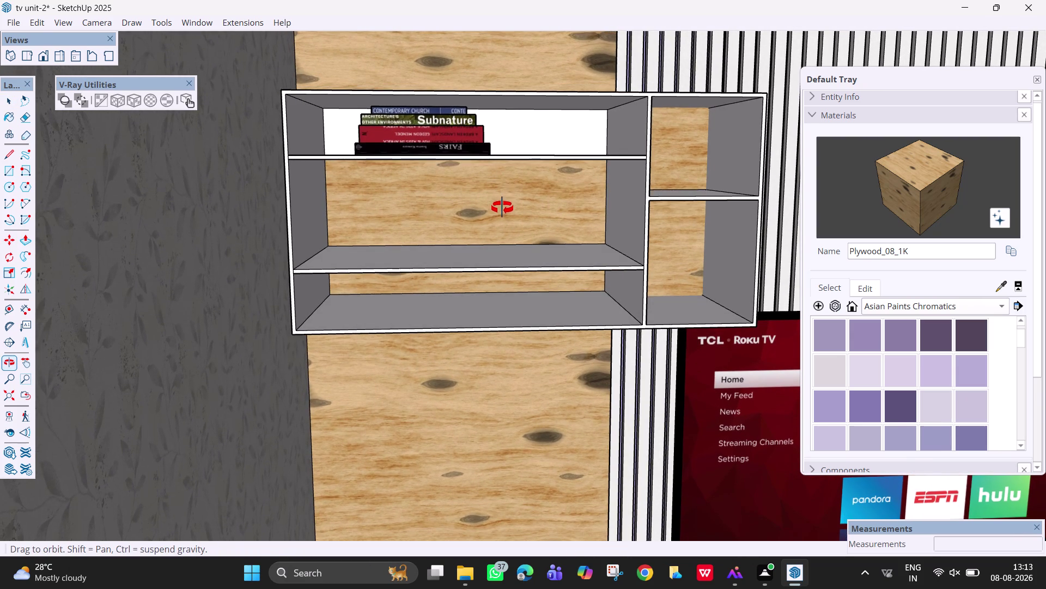
middle_drag(502, 208, 501, 215)
Scale the book stack down to 0.91, then orbit out to view the wall.
click(443, 139)
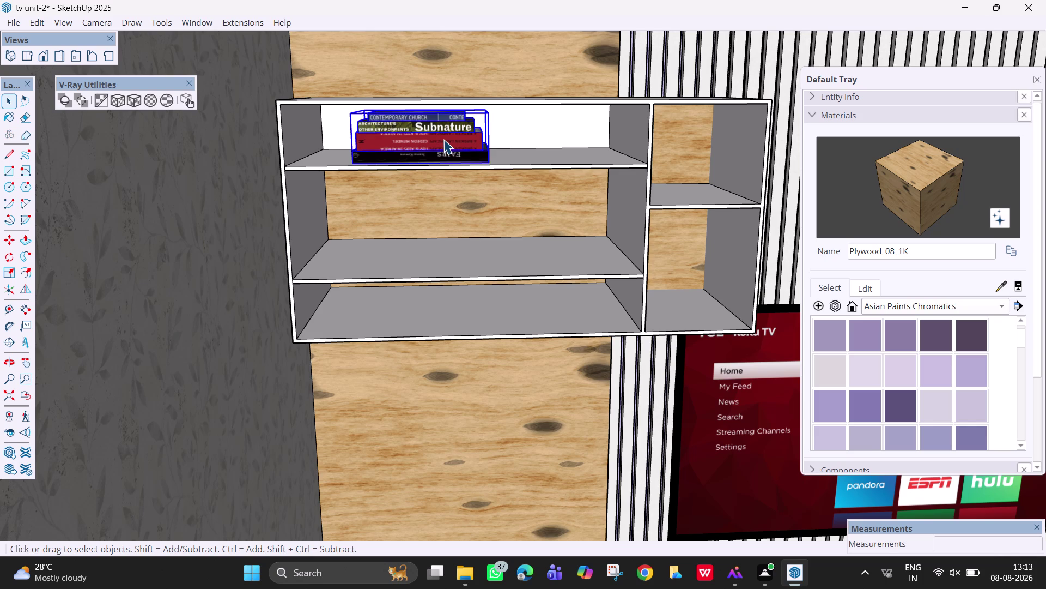
key(s)
drag(489, 114, 475, 115)
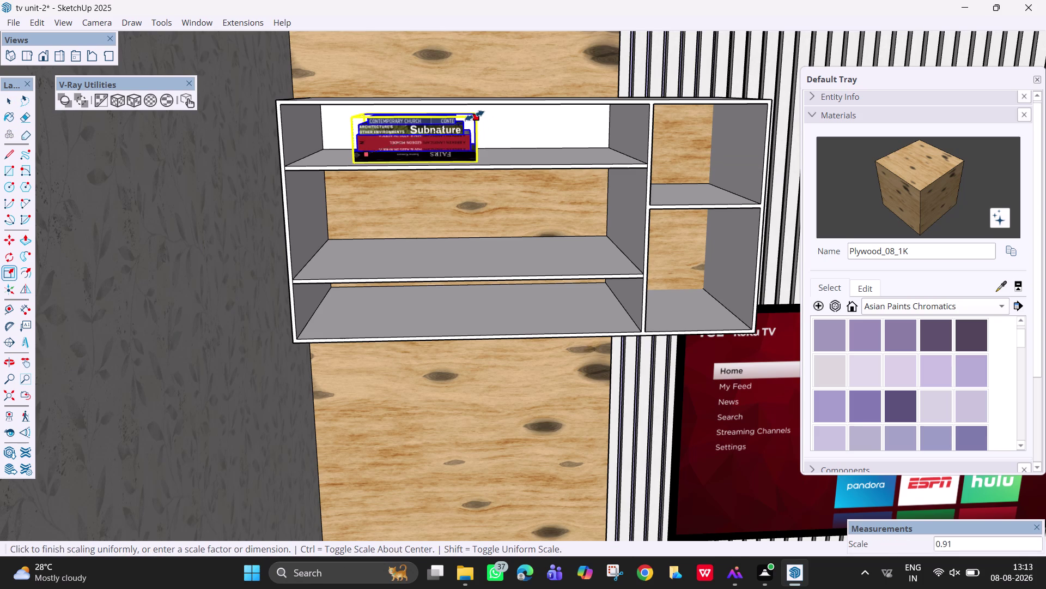
drag(475, 116, 474, 115)
key(Escape)
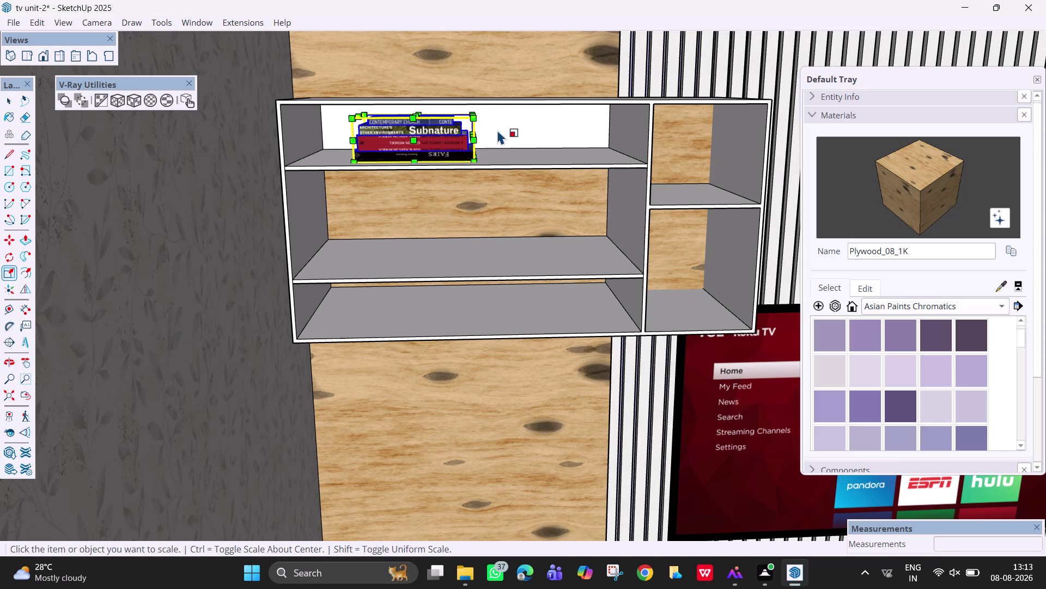
key(space)
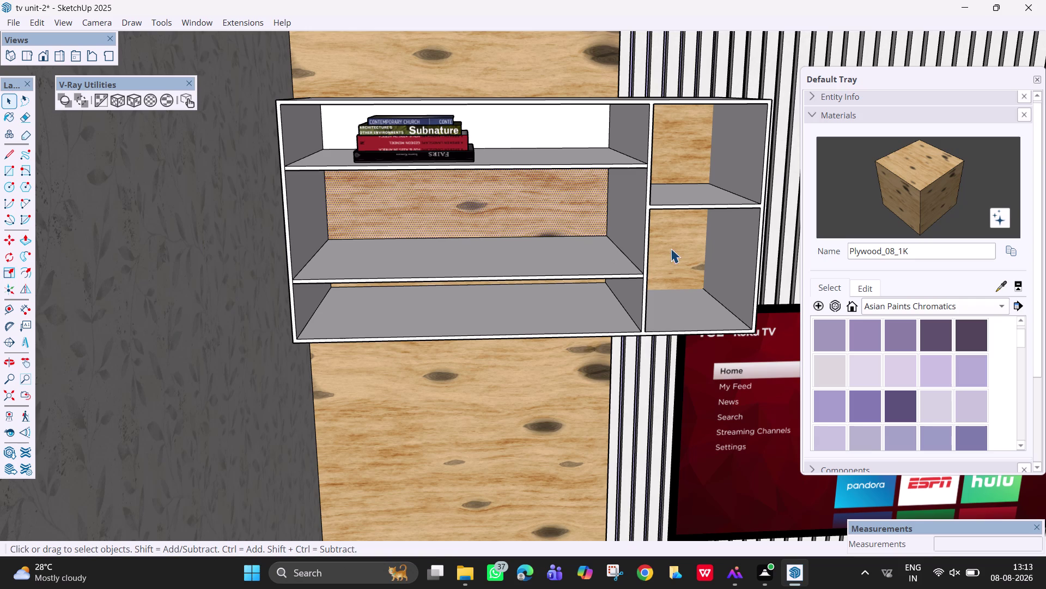
scroll(down, 3)
middle_drag(556, 210, 518, 192)
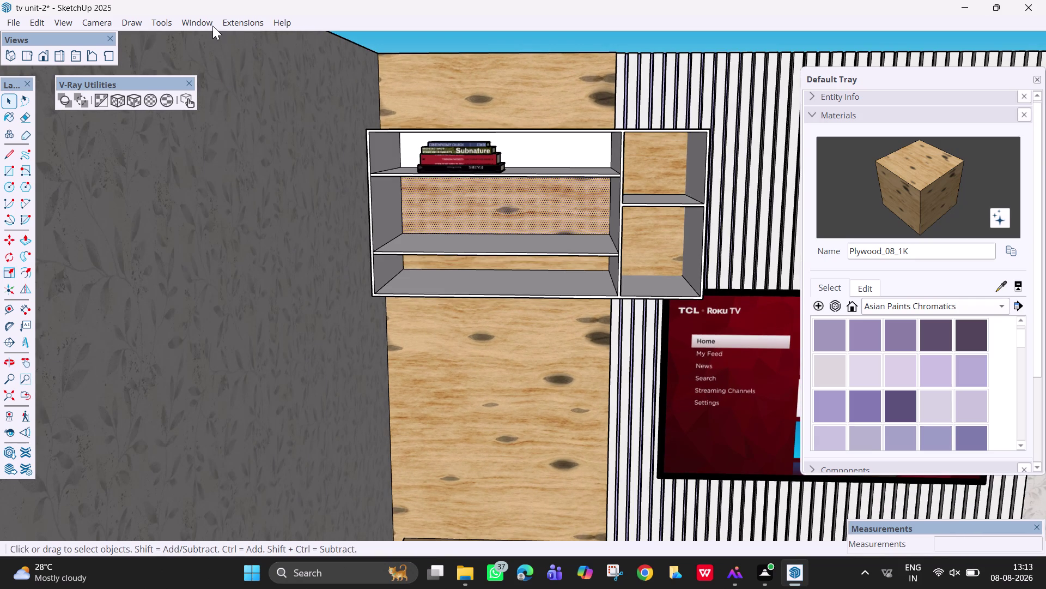
Open 3D Warehouse from the Window menu and clear the old books search text.
click(213, 26)
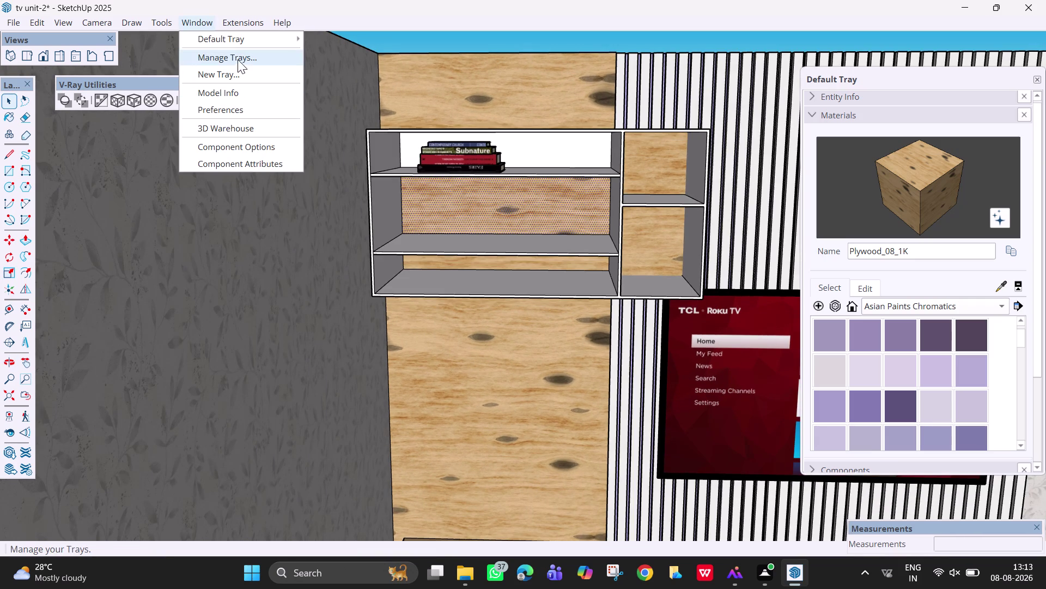
click(252, 130)
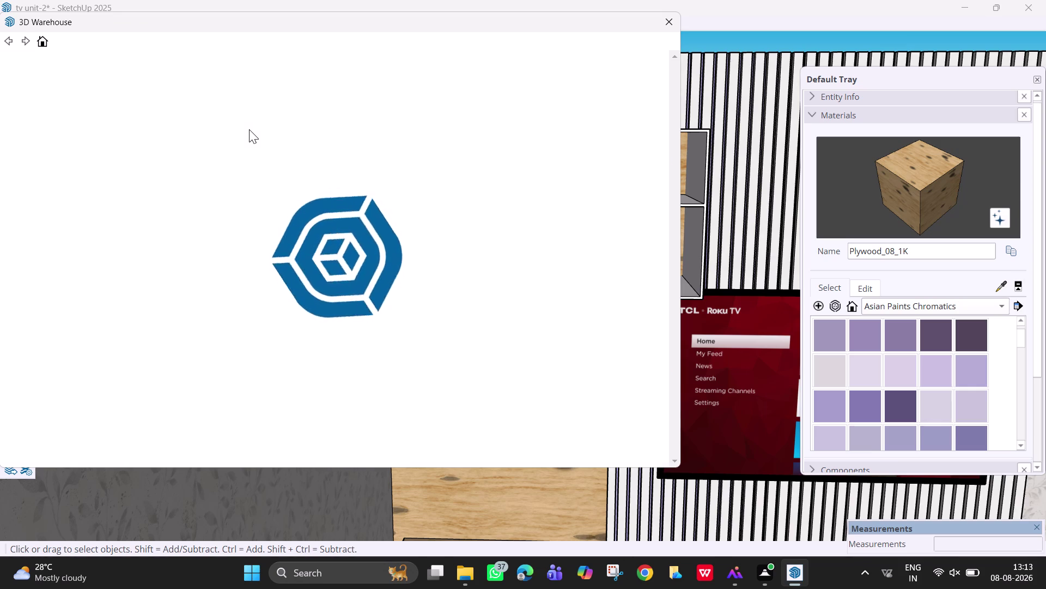
click(348, 72)
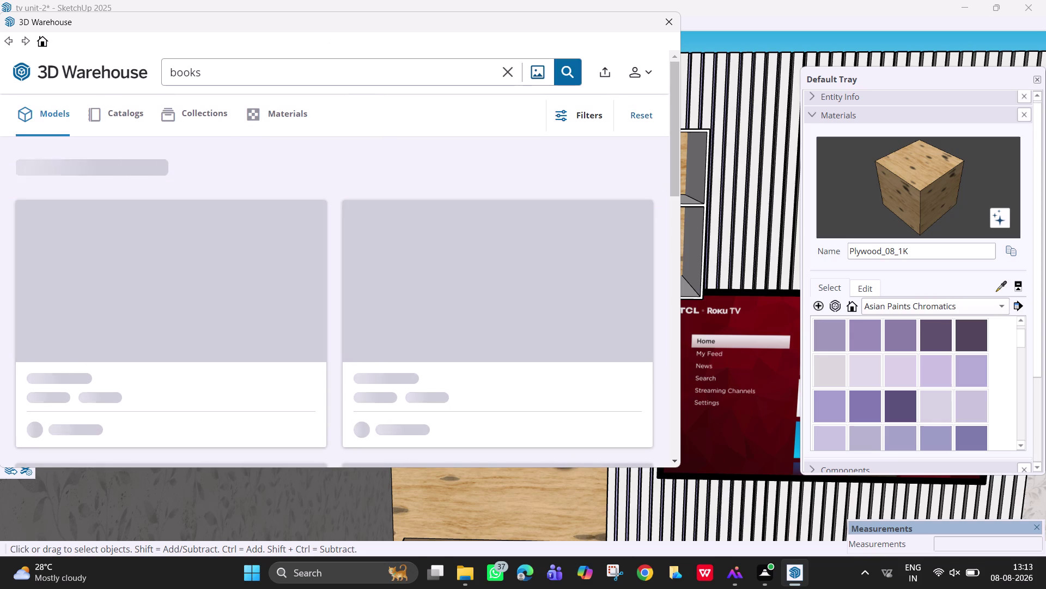
key(BackSpace)
key(BackSpace)
key(BackSpace)
Search 3D Warehouse for 'reading lamp with book'.
text(r)
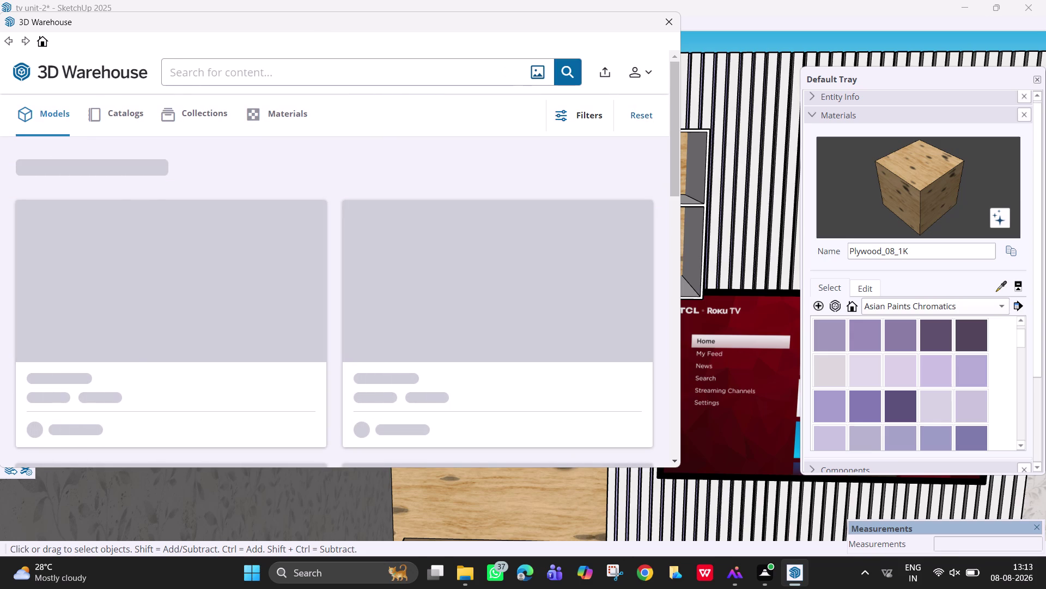
text(eading)
key(space)
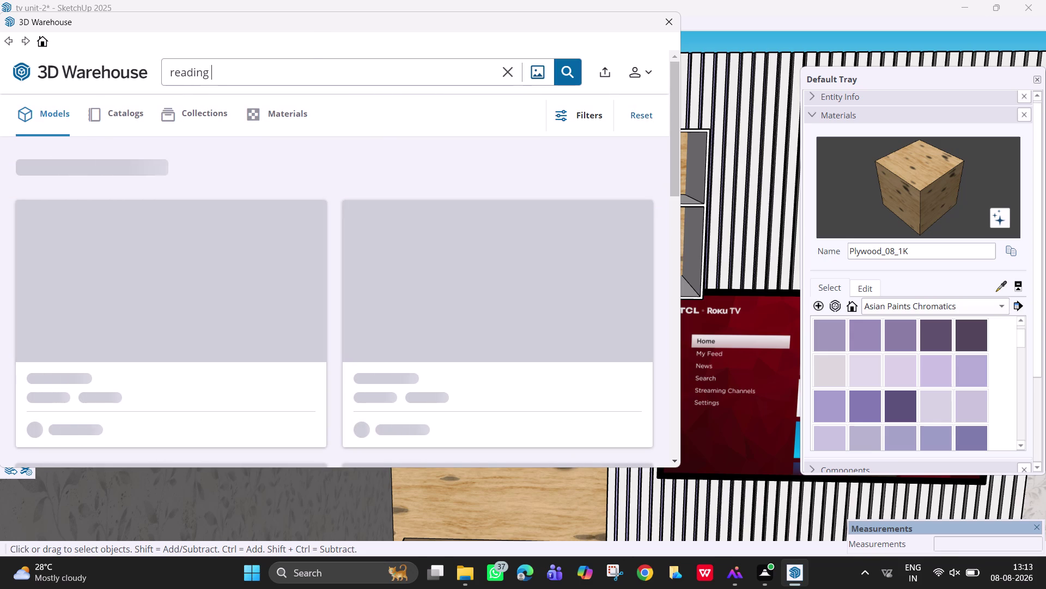
text(lamp)
key(space)
text(with bok)
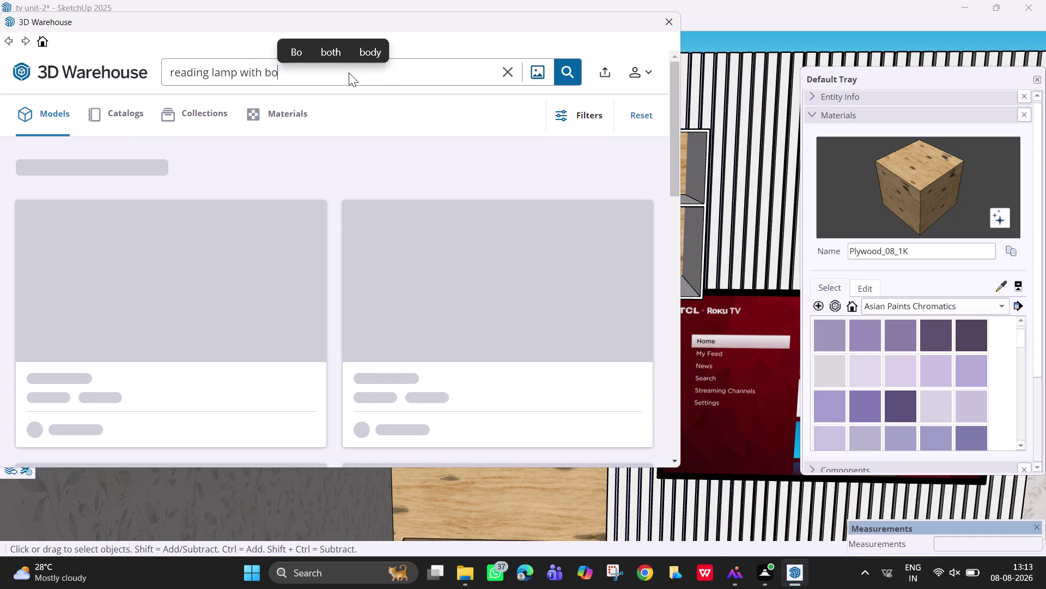
key(BackSpace)
text(ok)
key(Return)
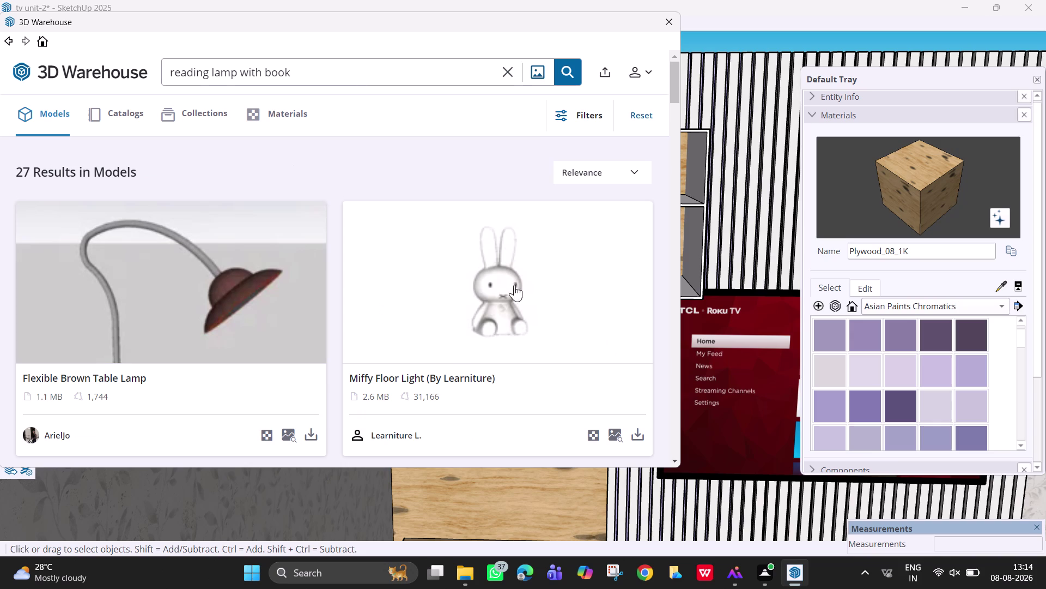
Browse the 'reading lamp with book' results down to the frosted glass table entry.
scroll(down, 3)
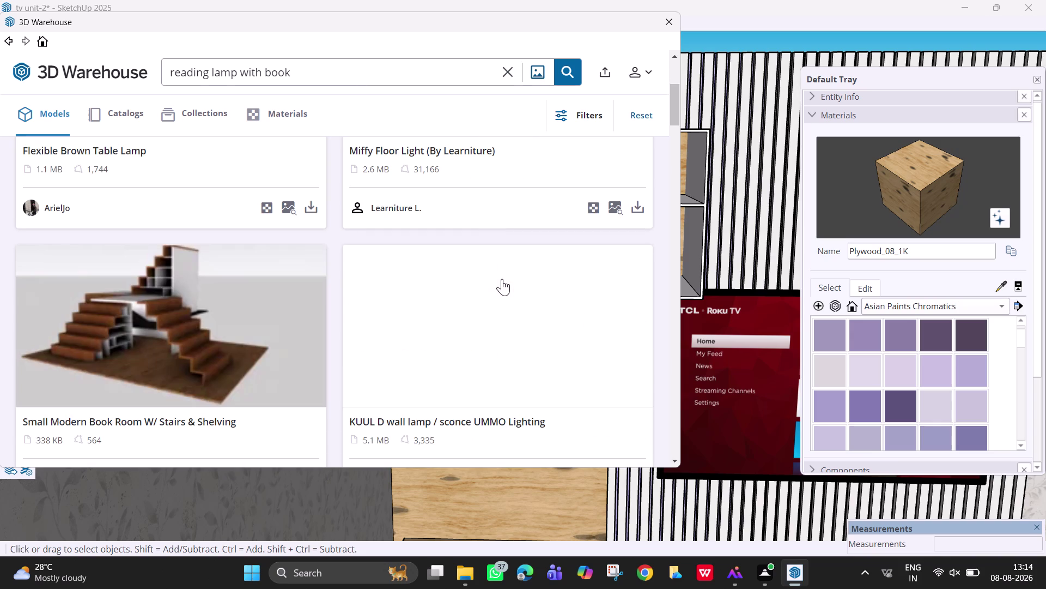
scroll(down, 3)
scroll(down, 3)
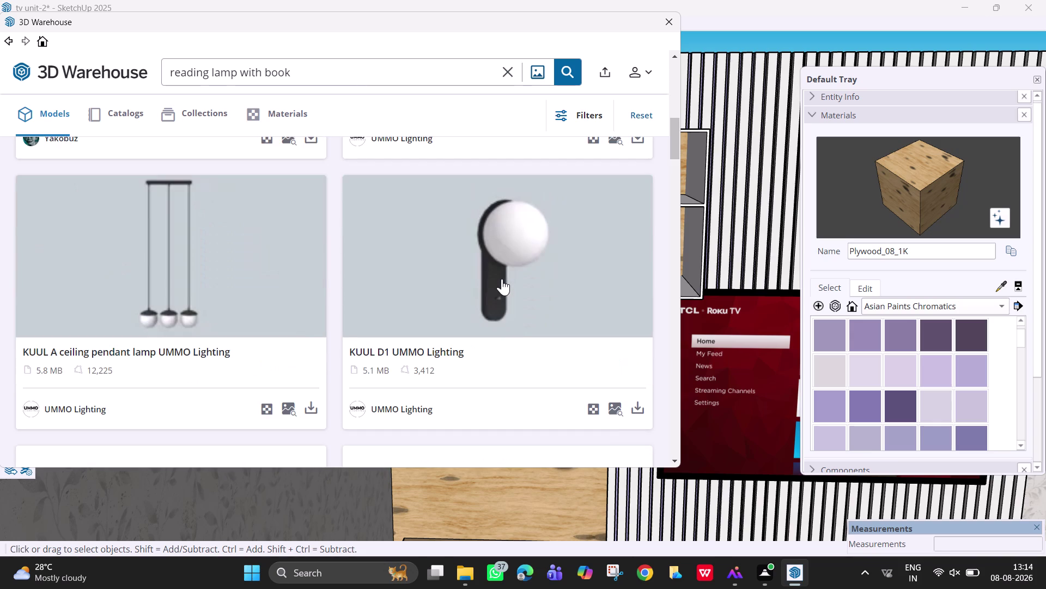
scroll(down, 3)
scroll(down, 3)
scroll(down, 3)
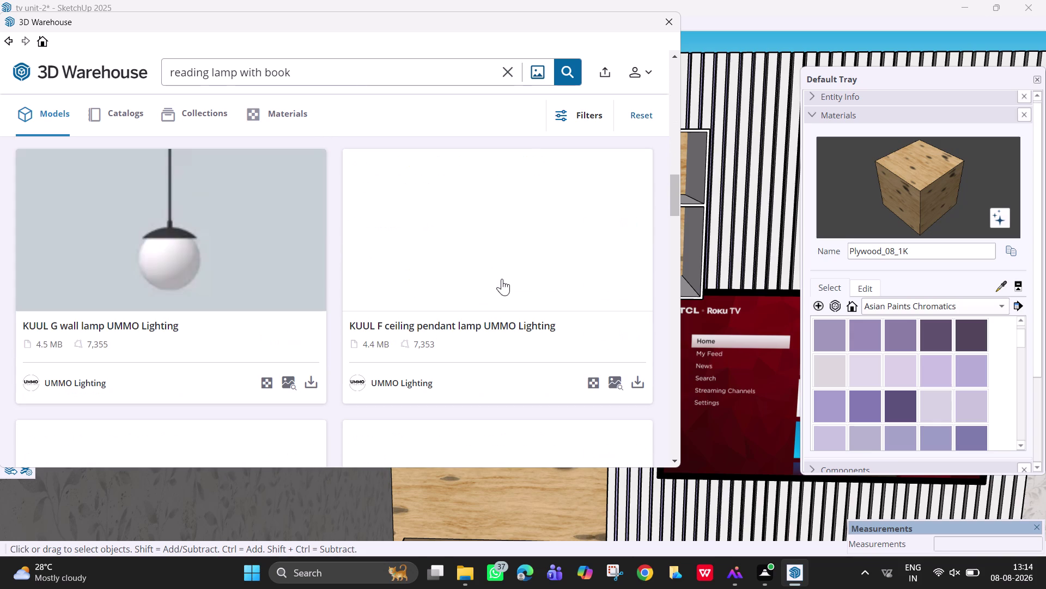
scroll(down, 3)
scroll(up, 3)
scroll(down, 3)
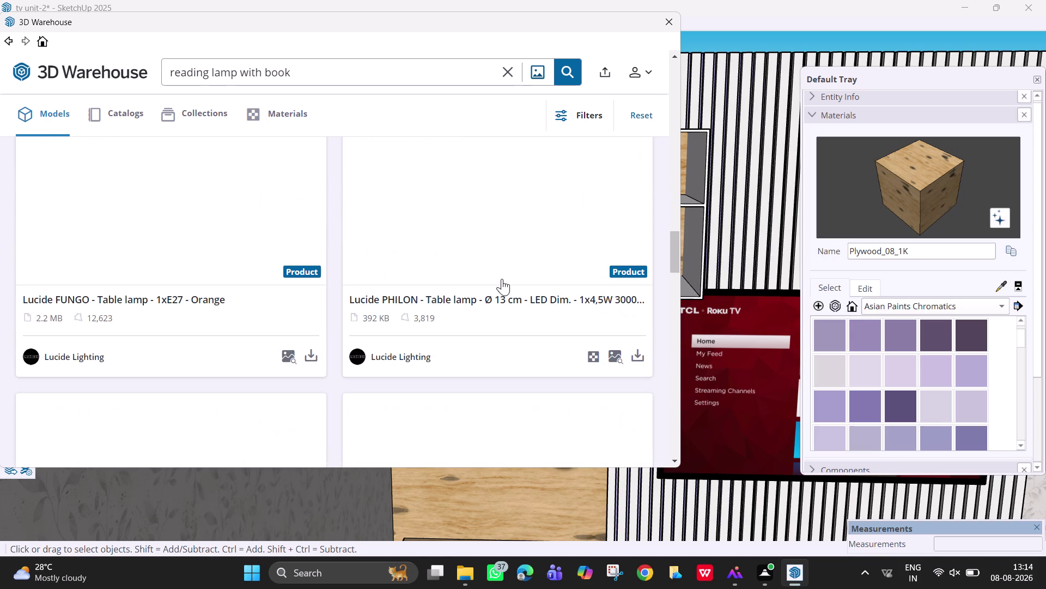
scroll(up, 3)
scroll(down, 3)
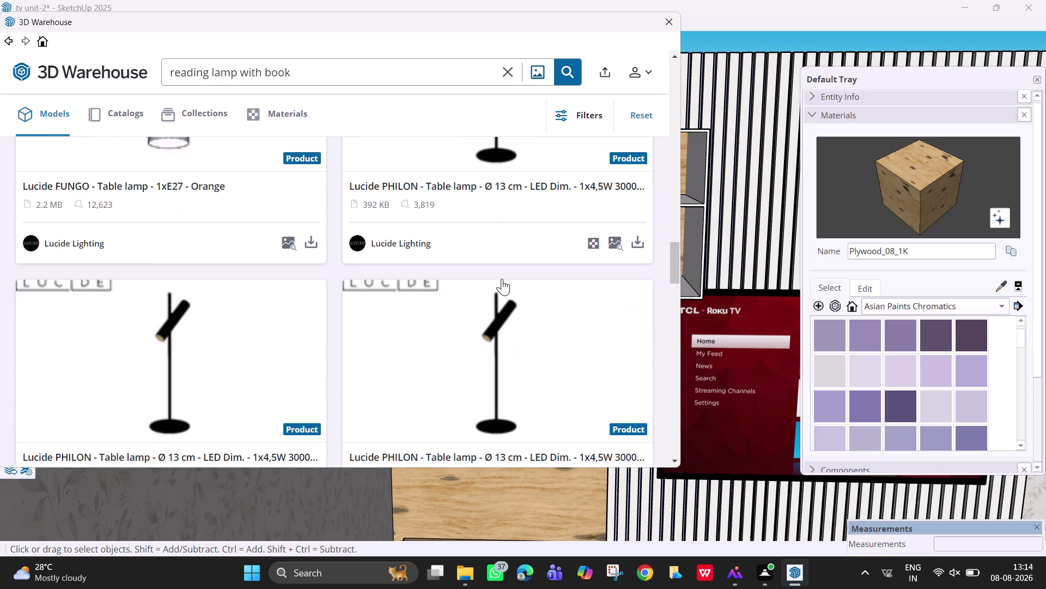
scroll(down, 3)
scroll(down, 3)
scroll(down, 3)
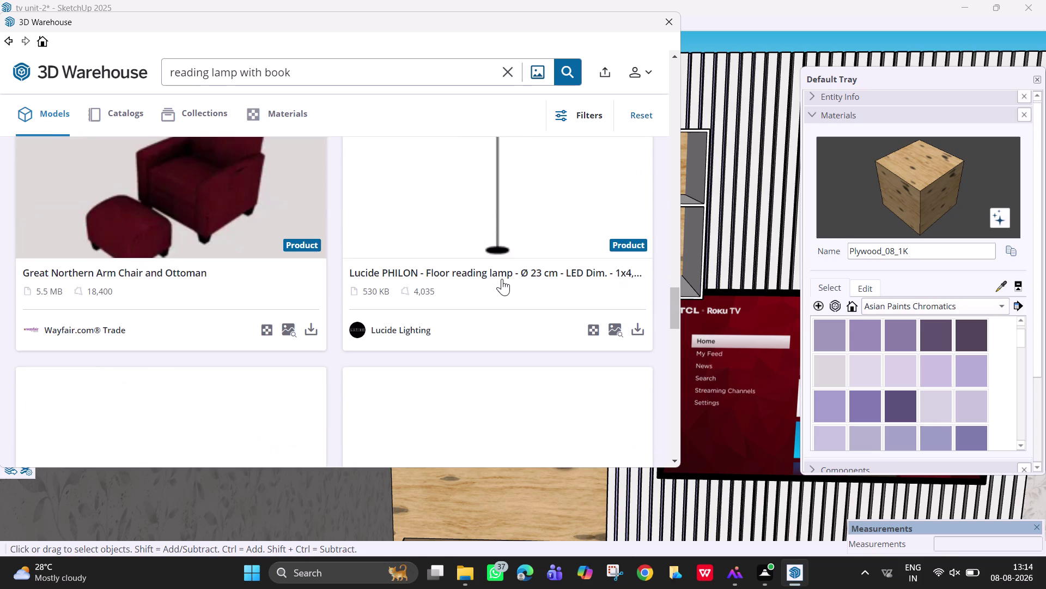
scroll(up, 3)
scroll(down, 3)
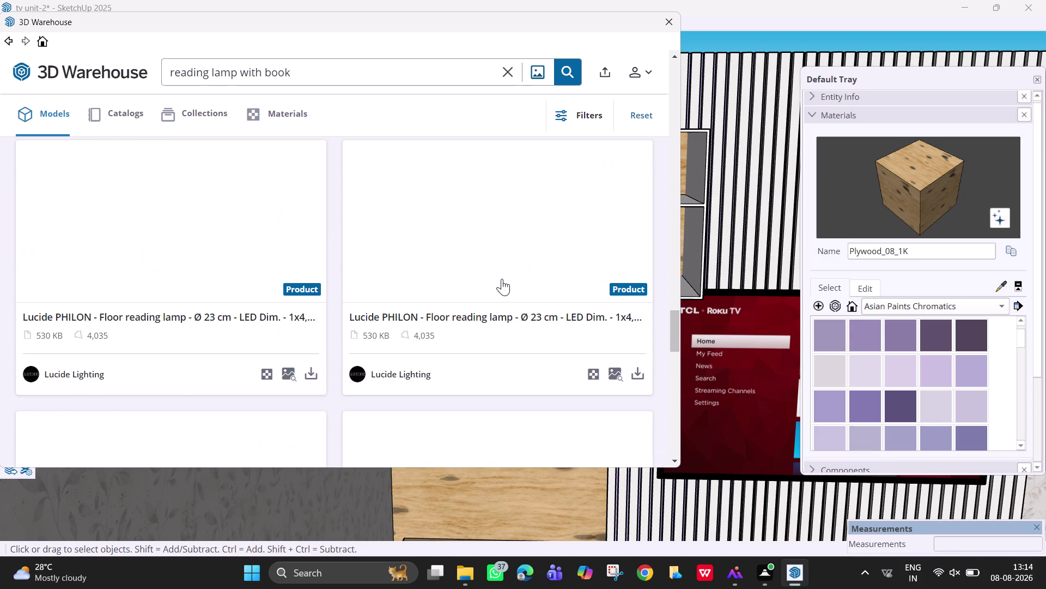
scroll(down, 3)
scroll(down, 3)
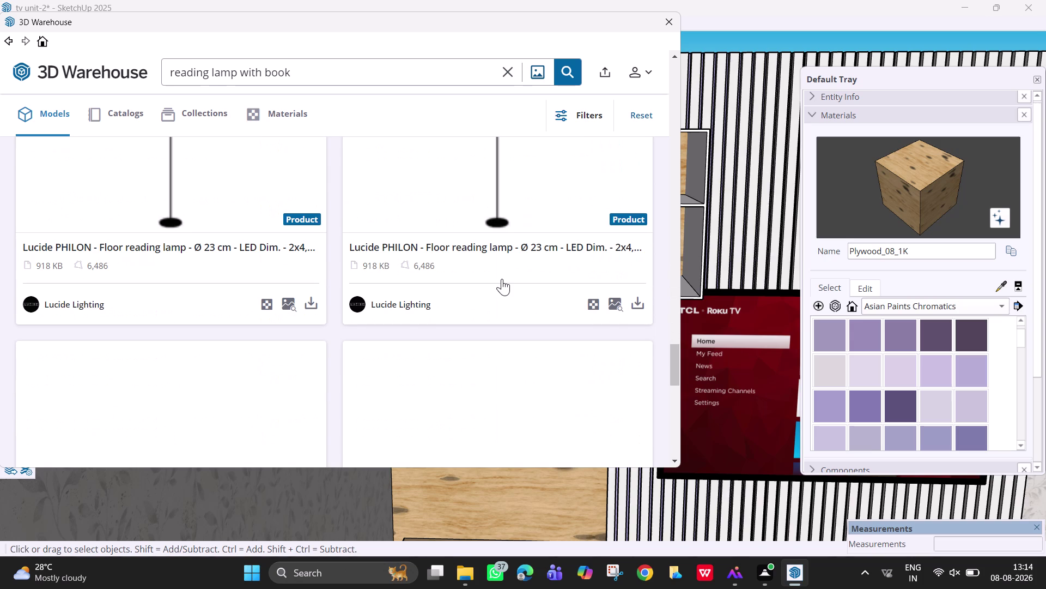
scroll(down, 3)
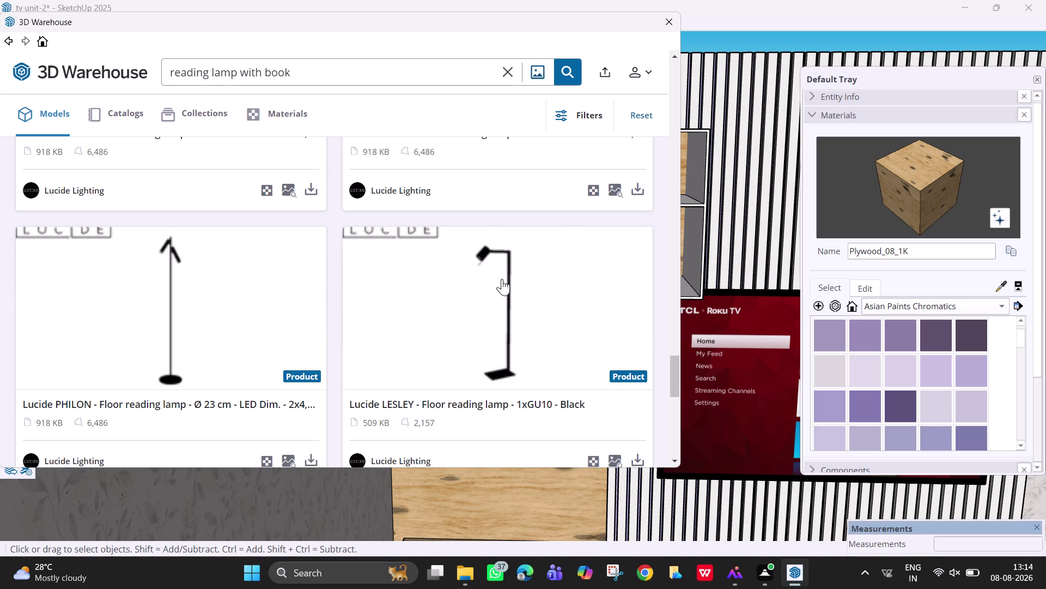
scroll(down, 3)
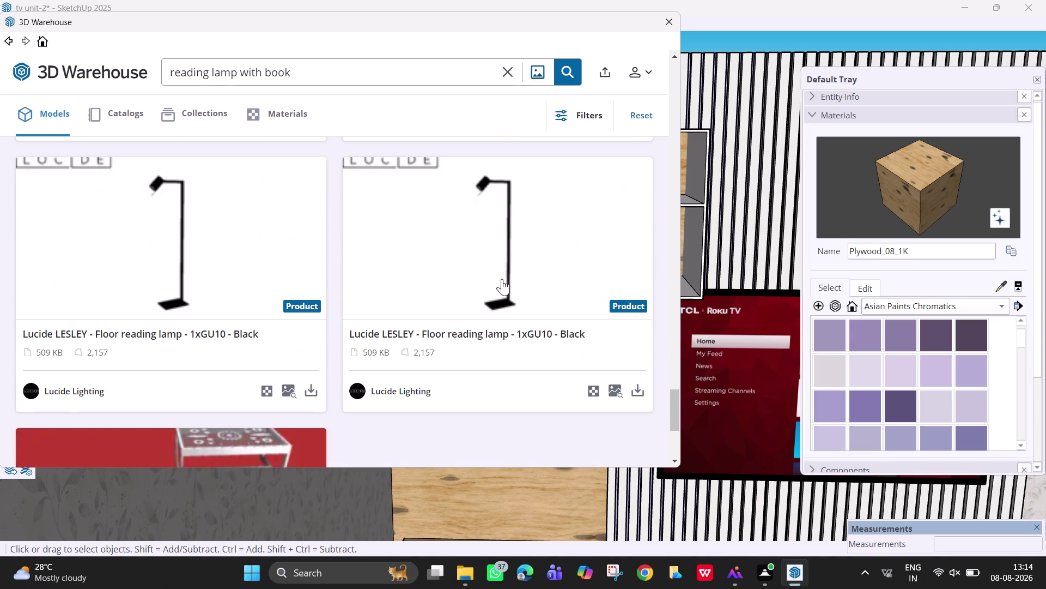
scroll(down, 3)
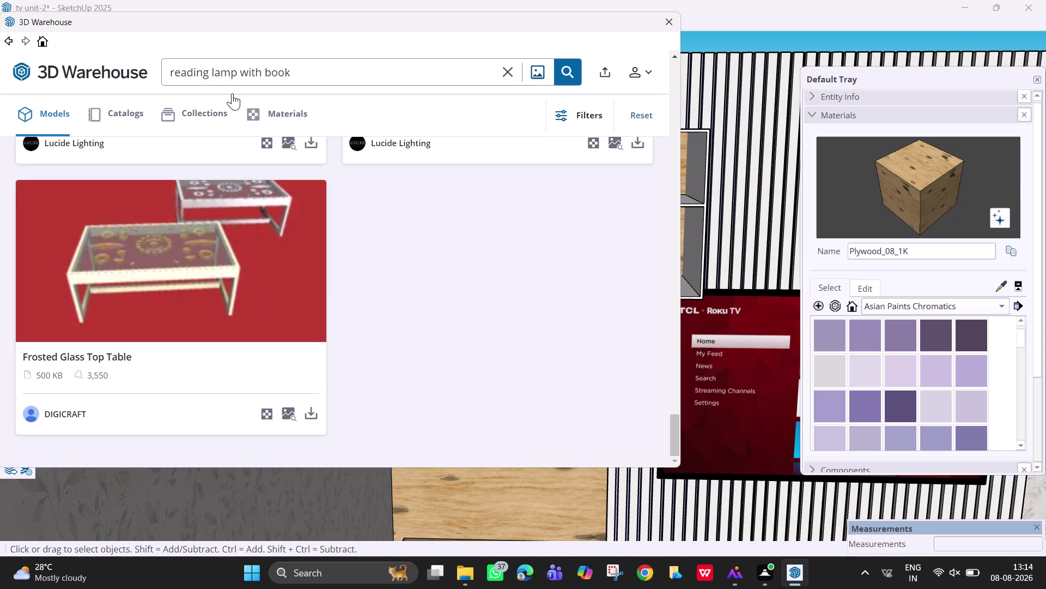
Erase the 'reading lamp with book' query from the search box.
click(303, 71)
key(BackSpace)
key(BackSpace)
key(BackSpace)
key(BackSpace)
key(BackSpace)
key(BackSpace)
key(BackSpace)
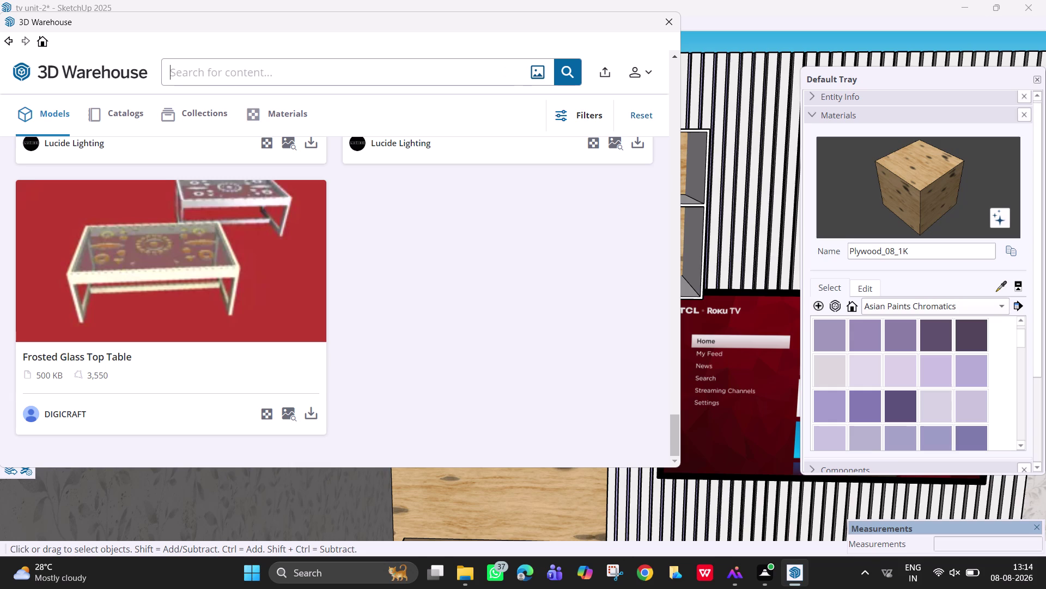
Search 3D Warehouse for 'table lamp'.
text(table)
key(space)
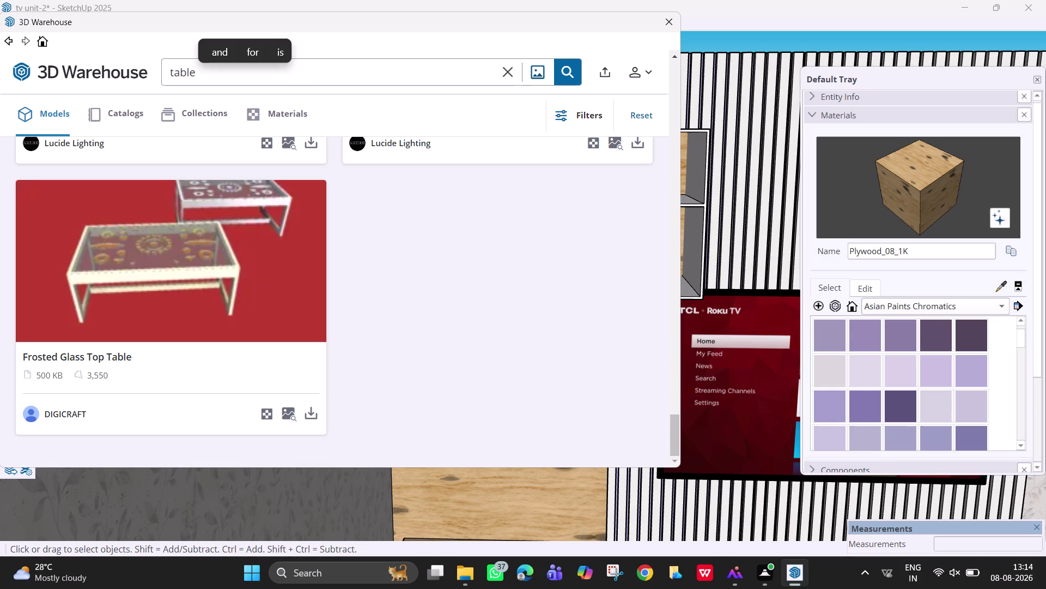
text(lamp)
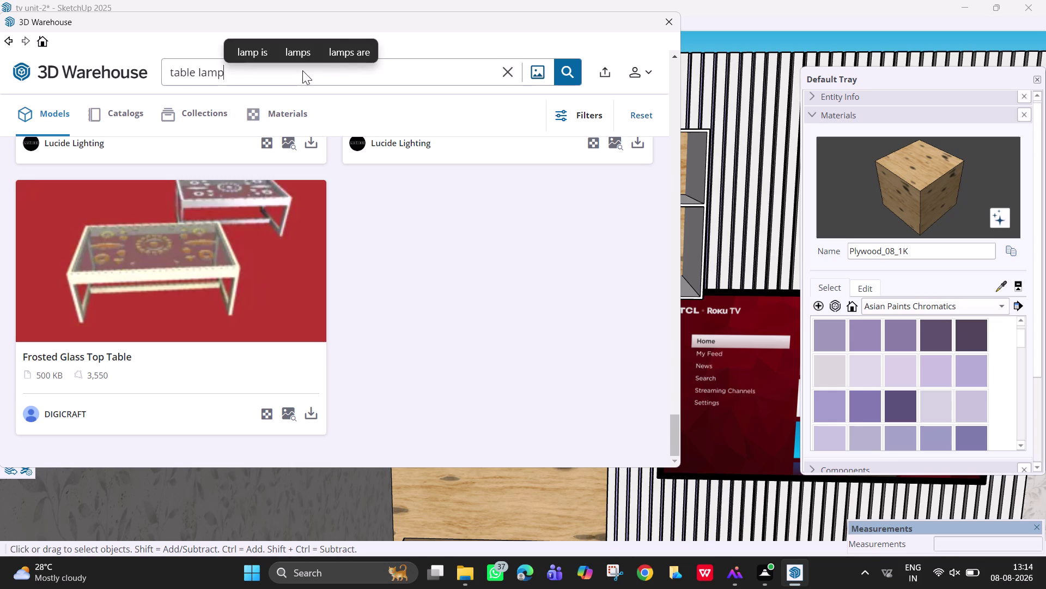
key(Return)
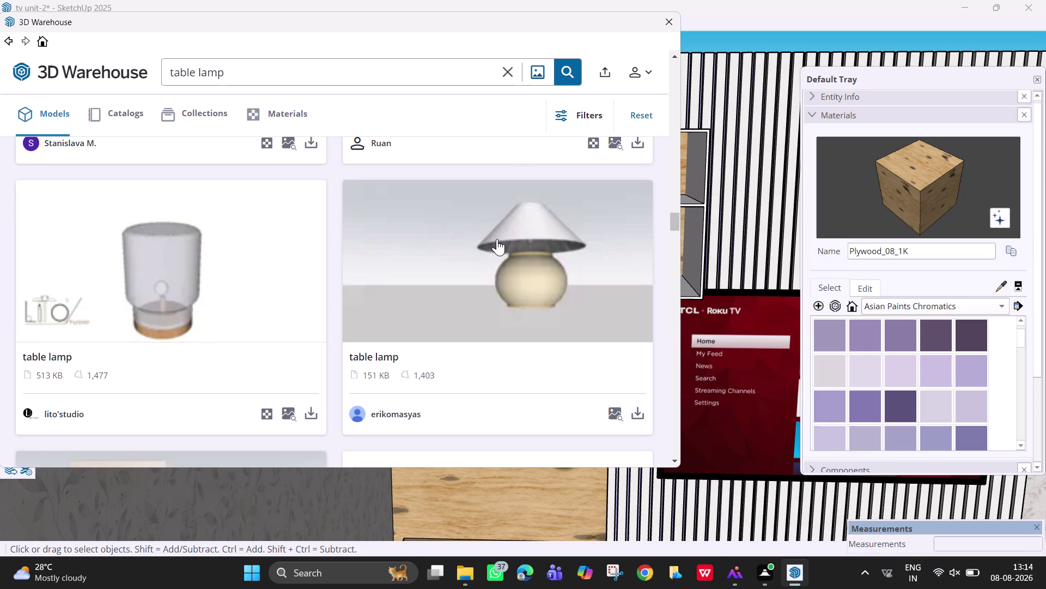
Browse the 'table lamp' model results down to the Load More button.
scroll(down, 3)
scroll(down, 3)
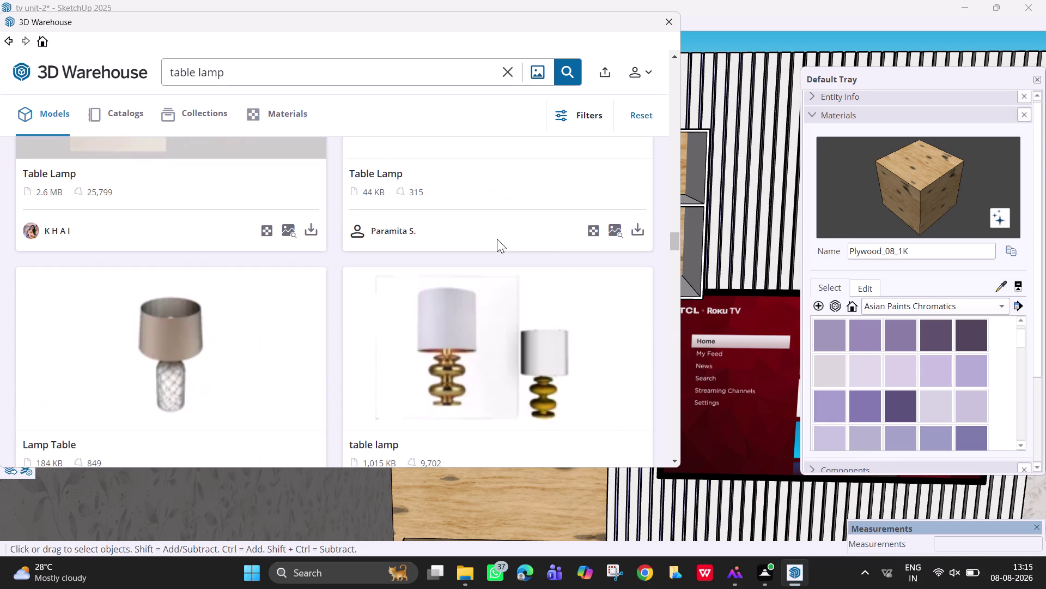
scroll(down, 3)
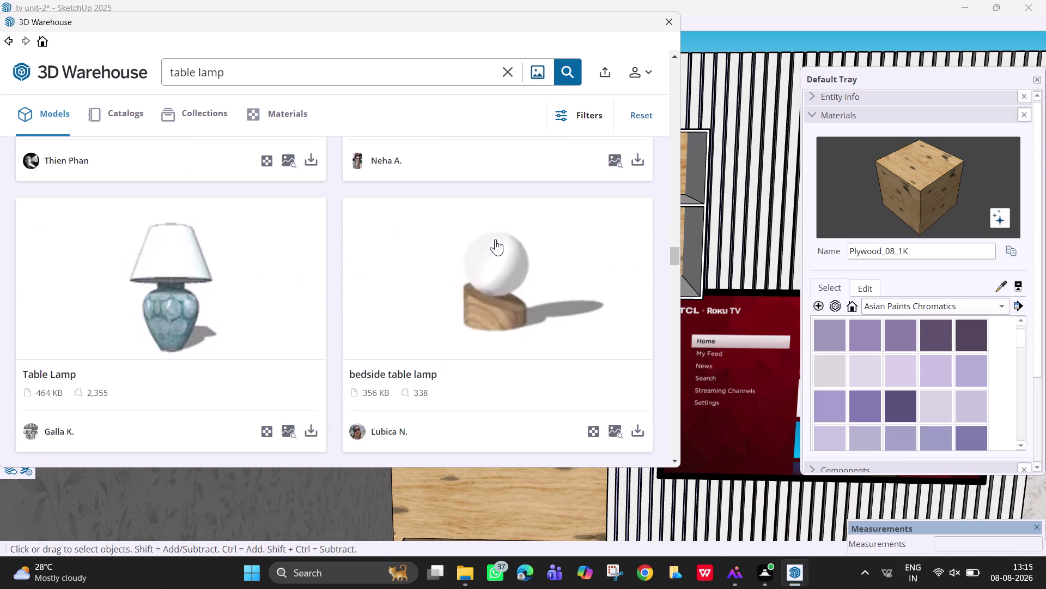
scroll(down, 3)
scroll(down, 3)
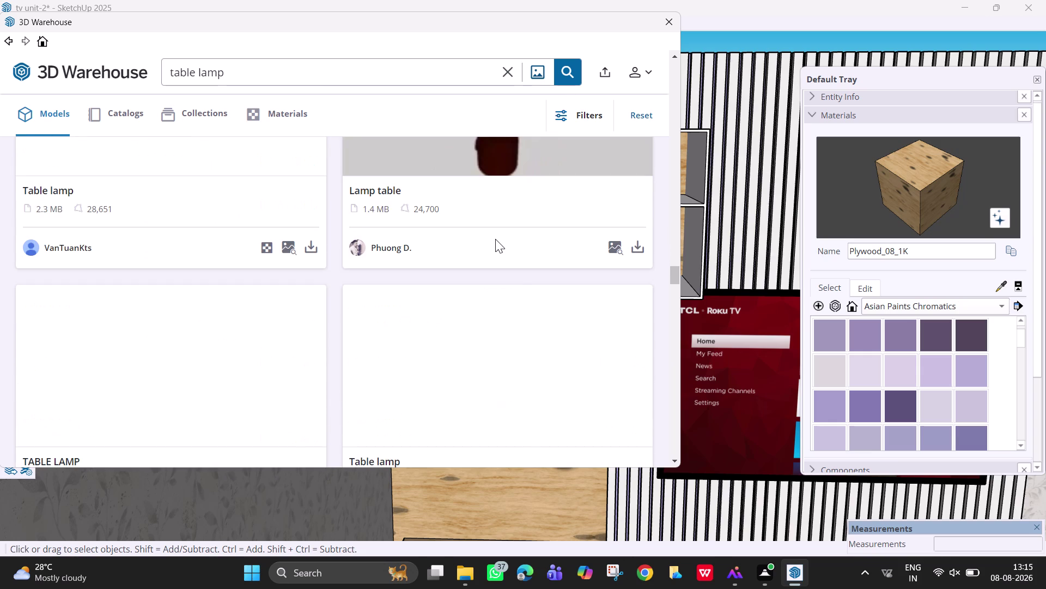
scroll(down, 3)
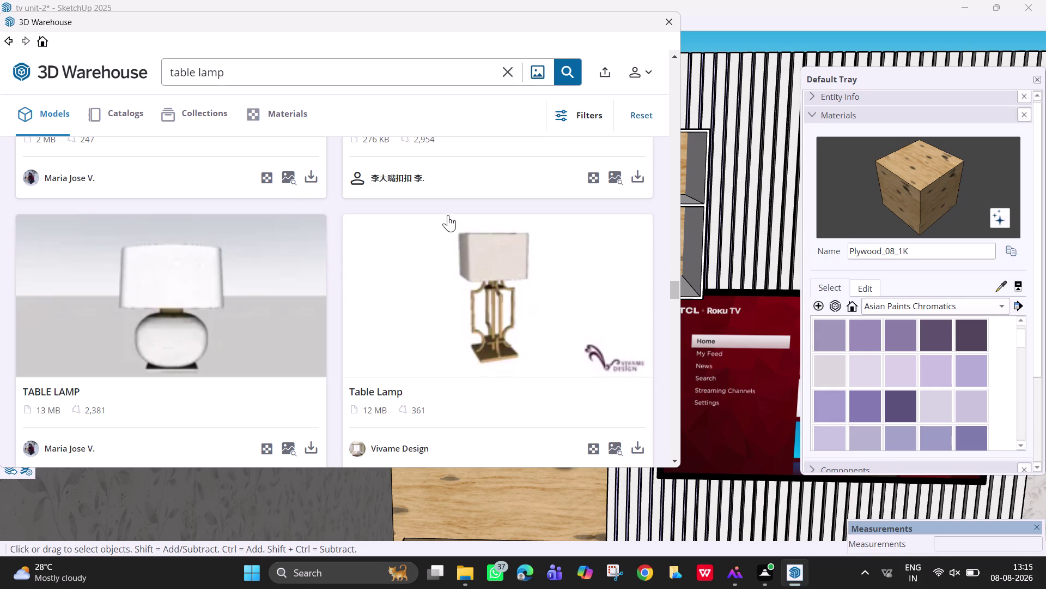
scroll(down, 3)
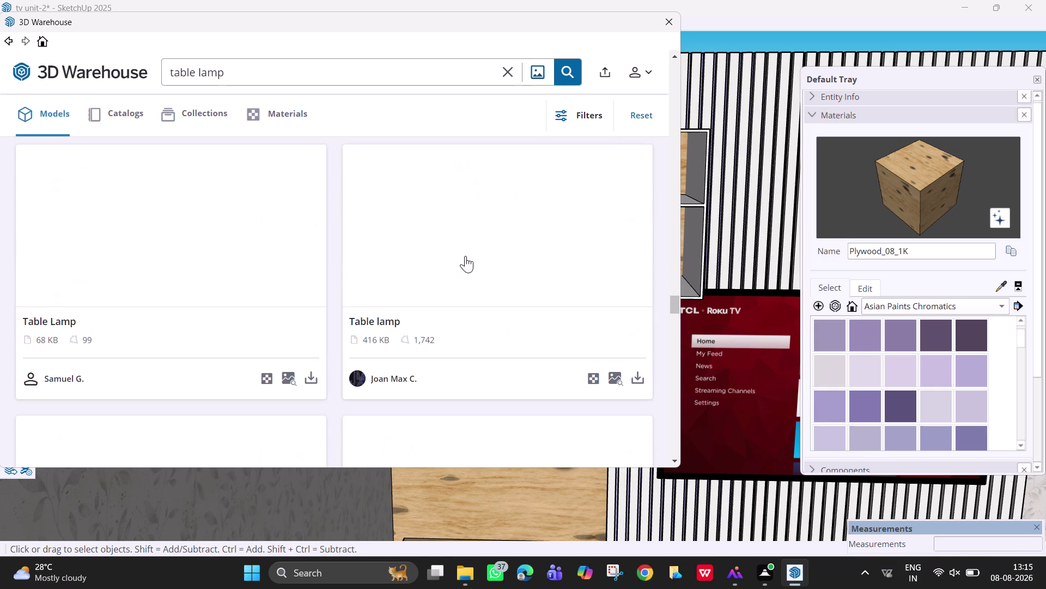
scroll(down, 3)
scroll(down, 3)
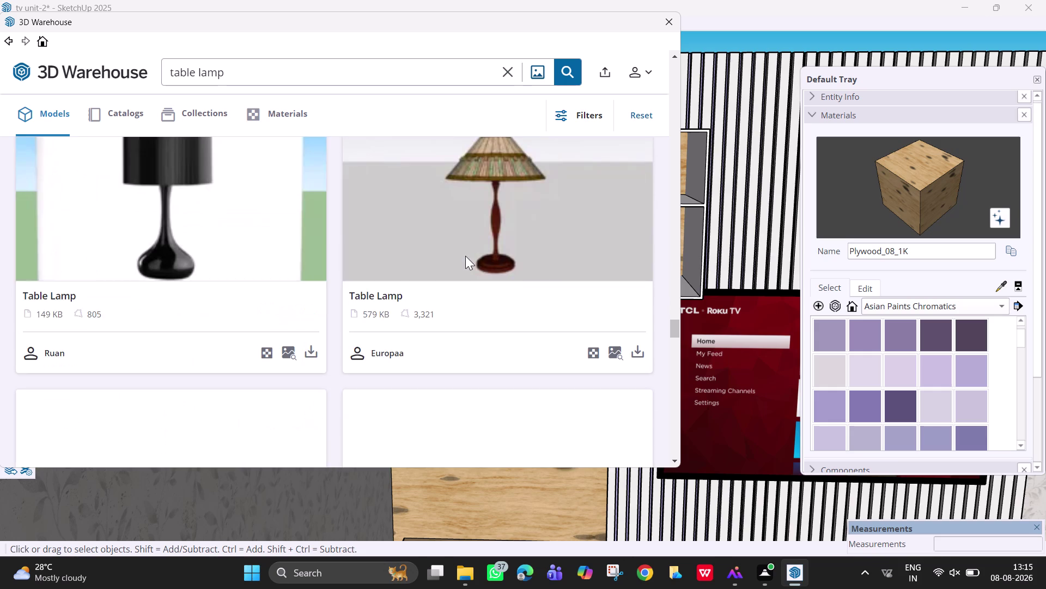
scroll(down, 3)
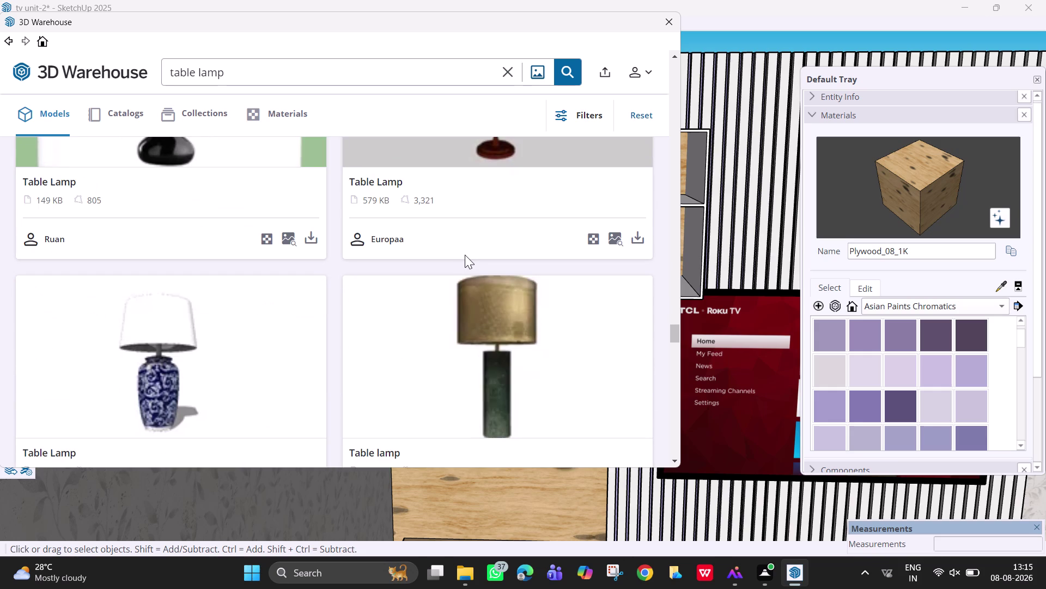
scroll(down, 3)
scroll(down, 3)
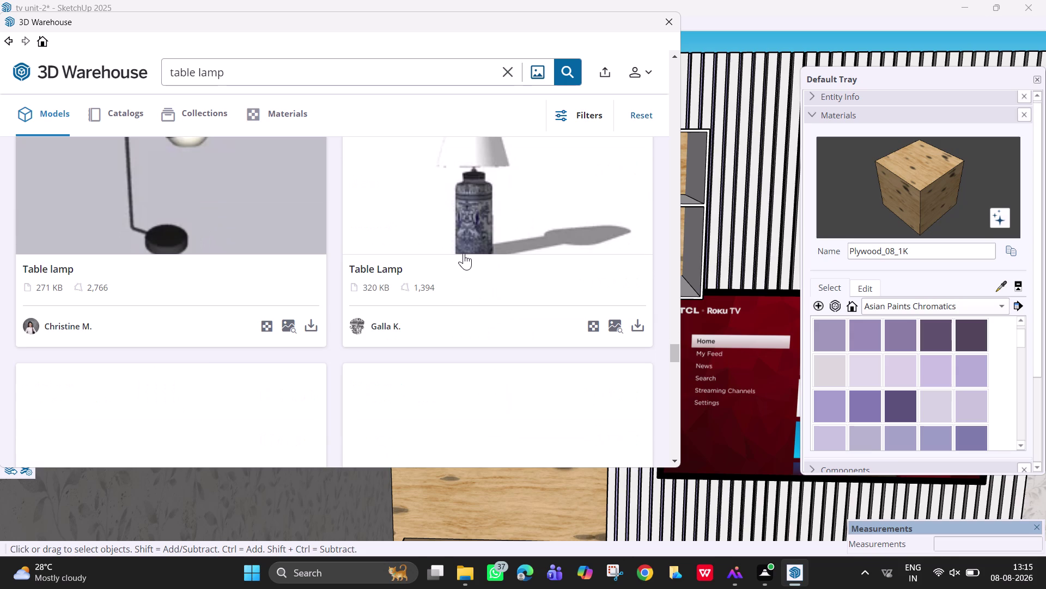
scroll(up, 3)
scroll(down, 3)
scroll(down, 3)
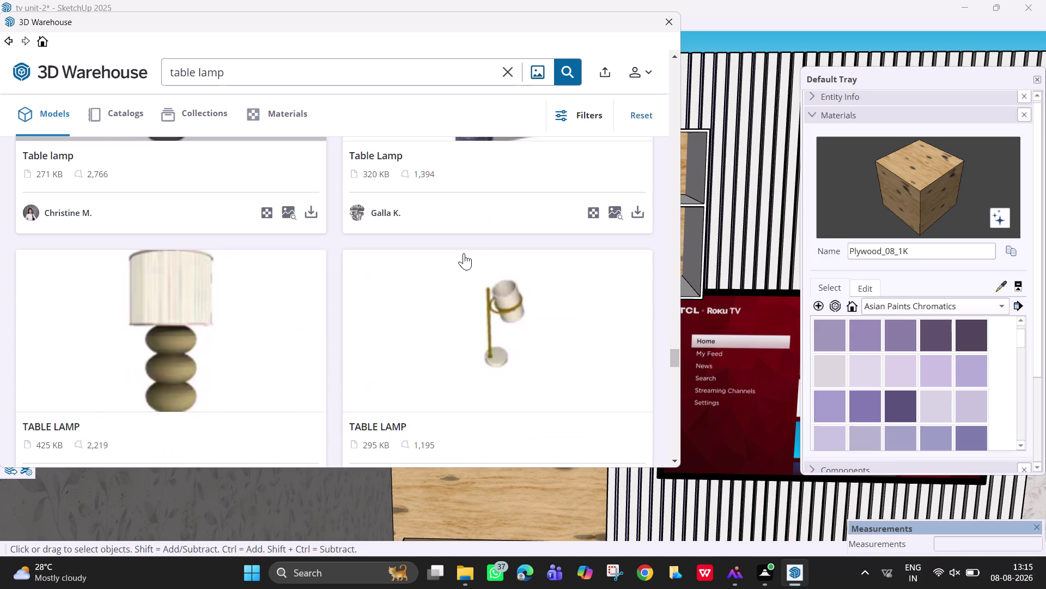
scroll(down, 3)
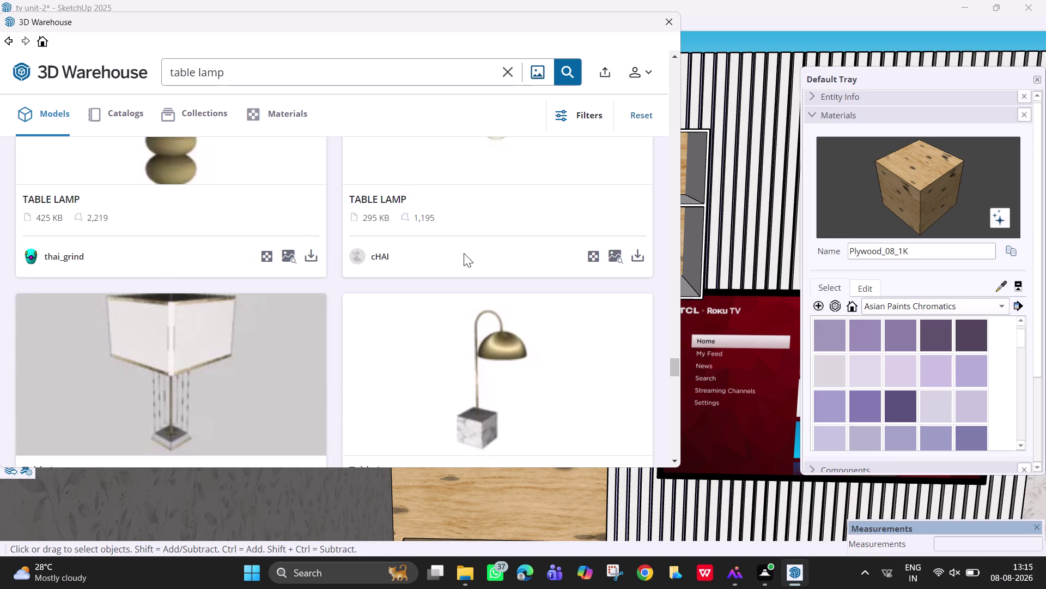
scroll(down, 3)
scroll(down, 3)
scroll(down, 3)
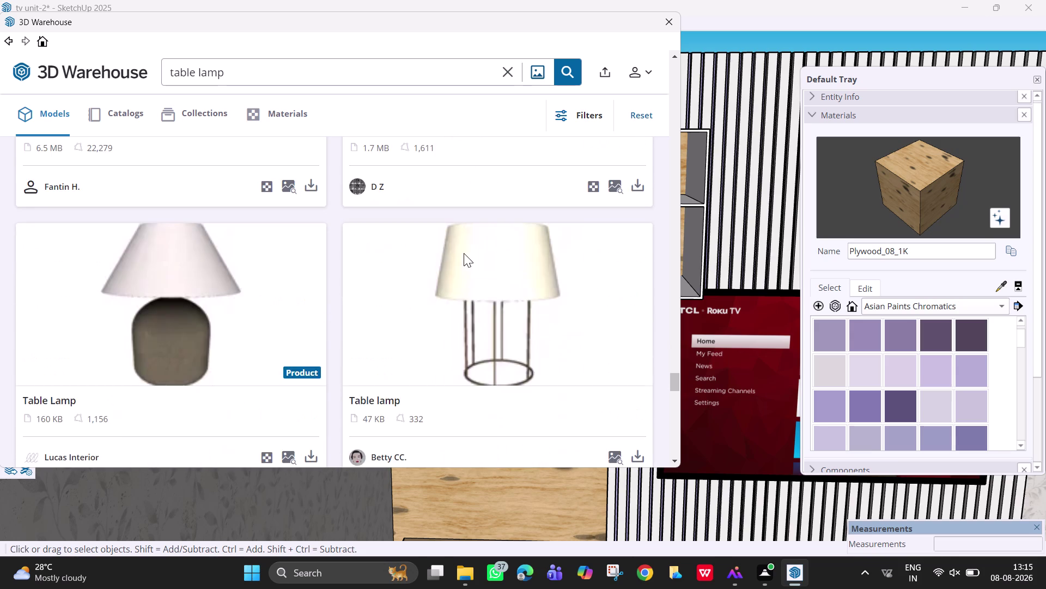
scroll(down, 3)
scroll(down, 3)
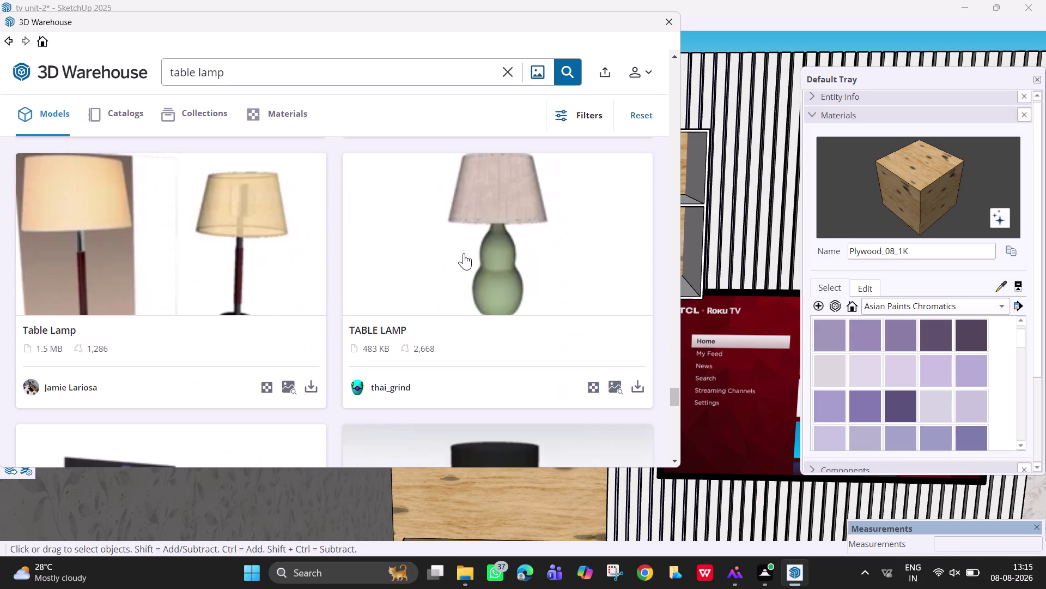
scroll(down, 3)
scroll(down, 3)
scroll(down, 3)
scroll(down, 3)
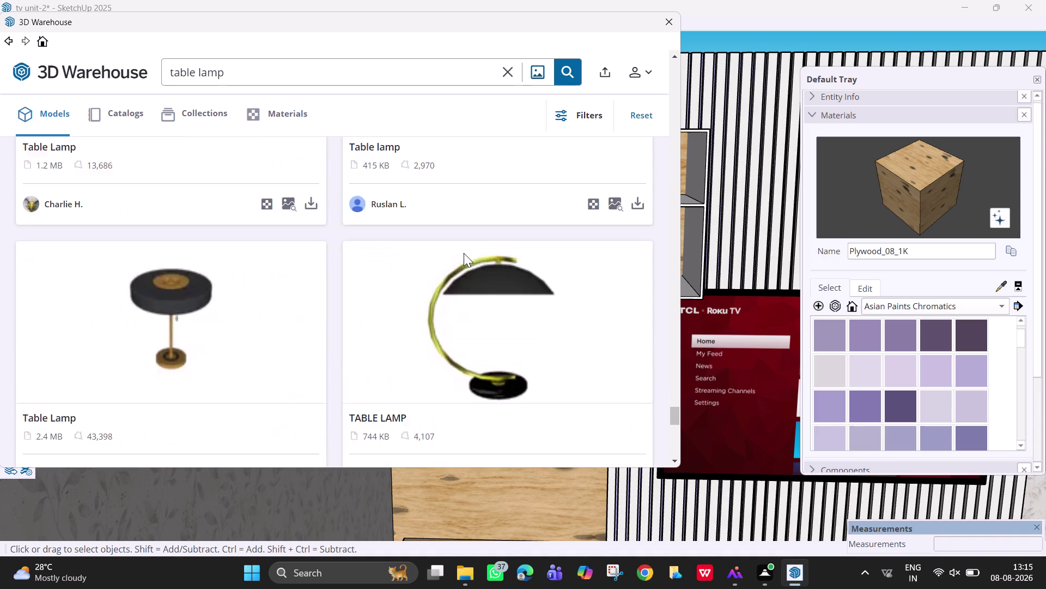
scroll(down, 3)
scroll(down, 3)
scroll(down, 3)
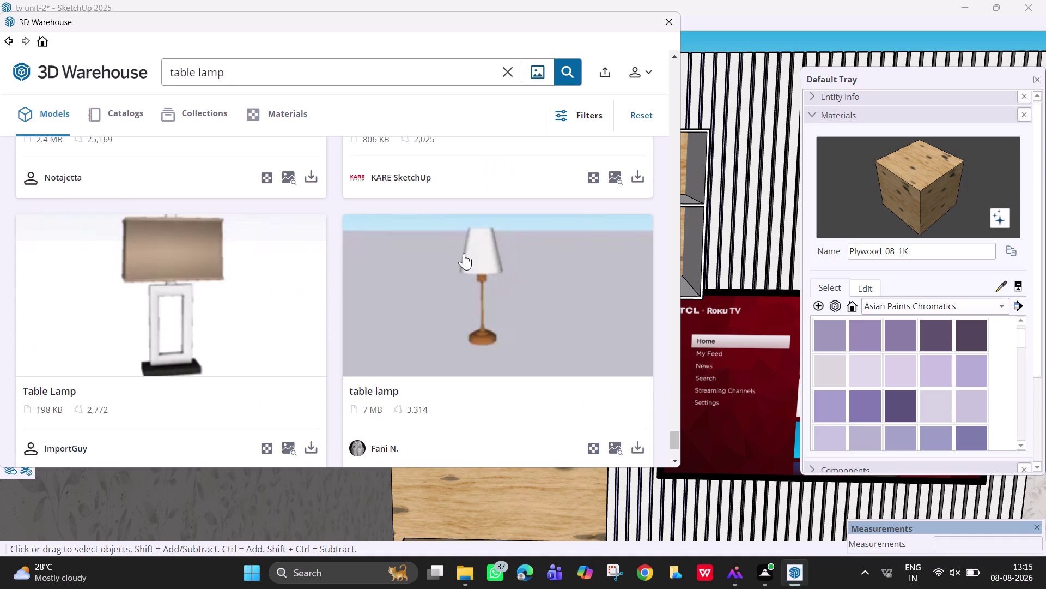
scroll(down, 3)
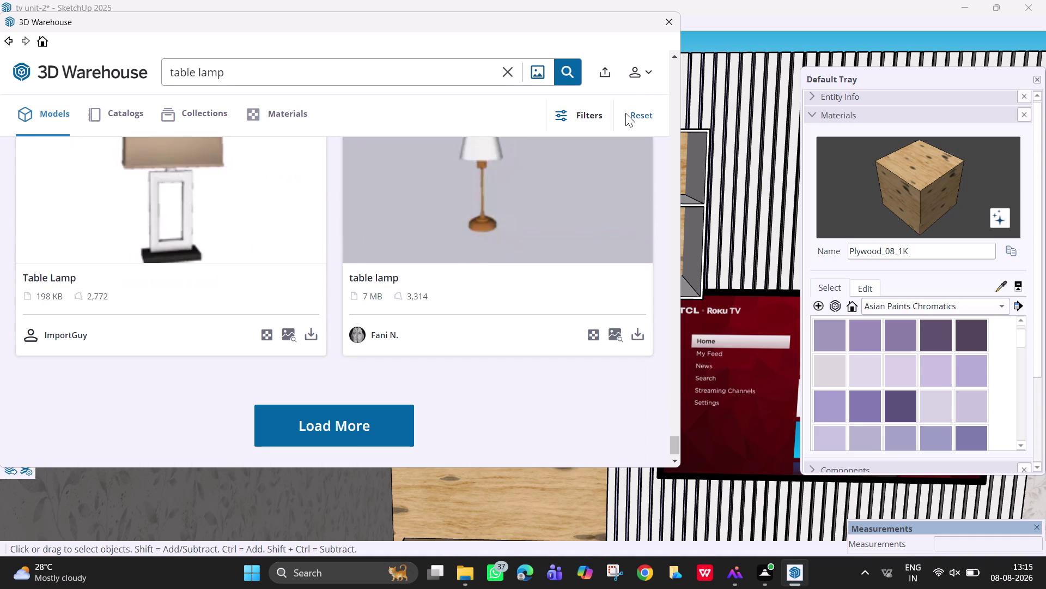
scroll(down, 3)
Load more table lamp results, glance at materials, and return to the model results.
click(385, 387)
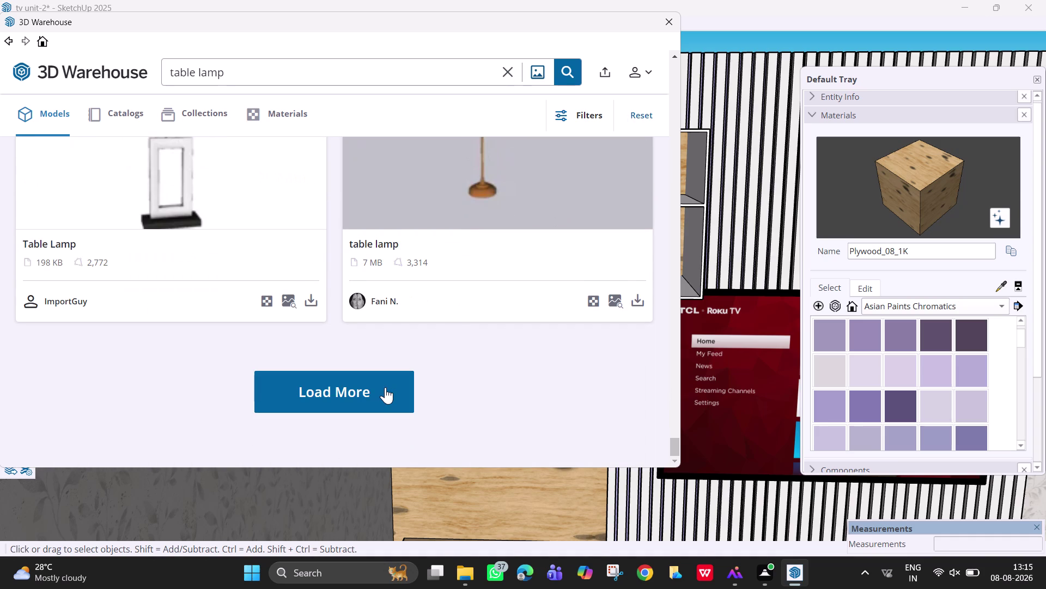
click(280, 112)
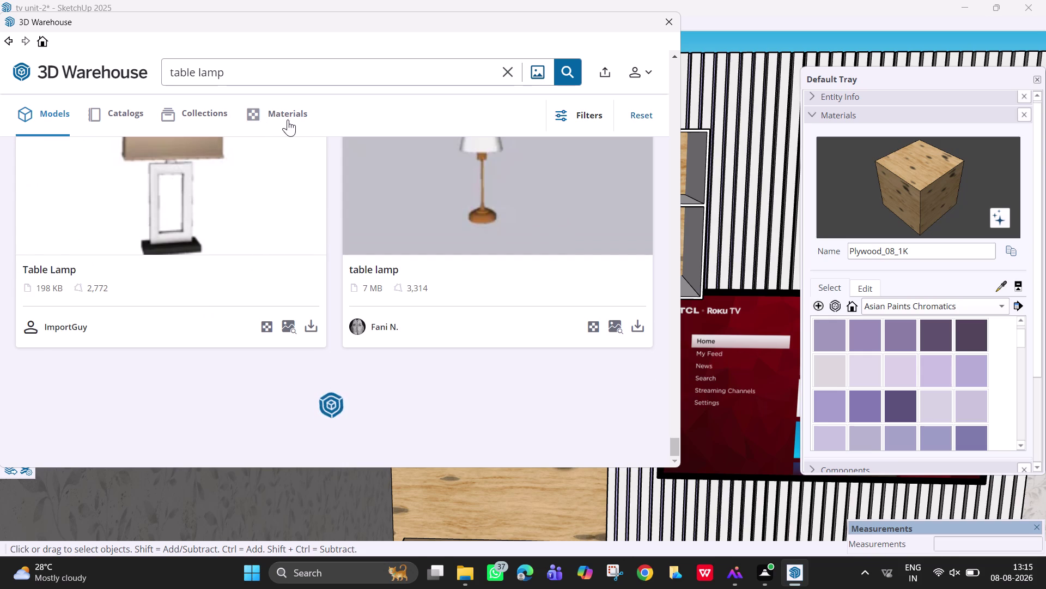
click(284, 112)
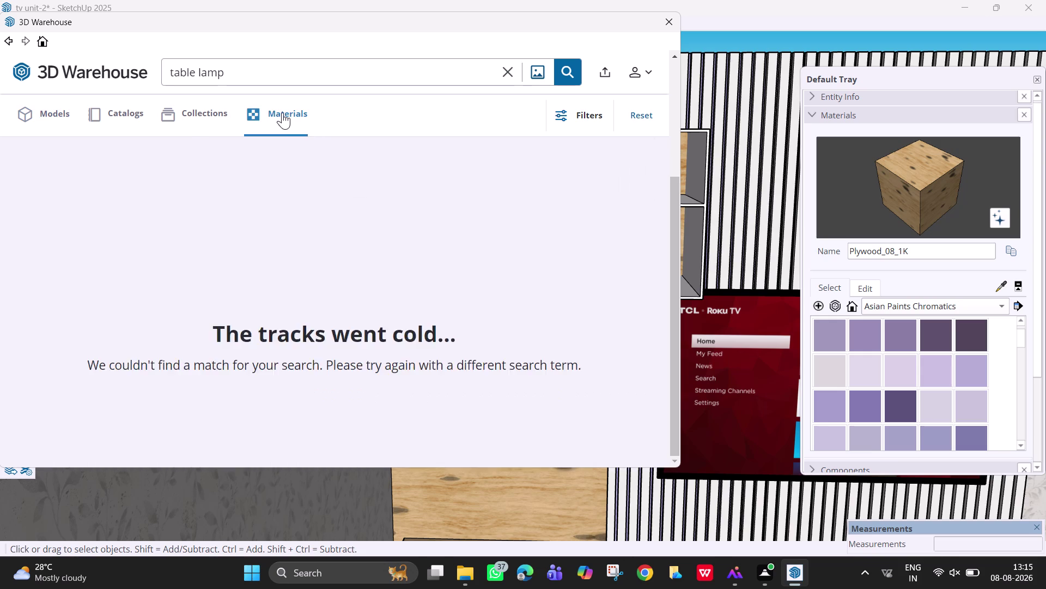
click(55, 115)
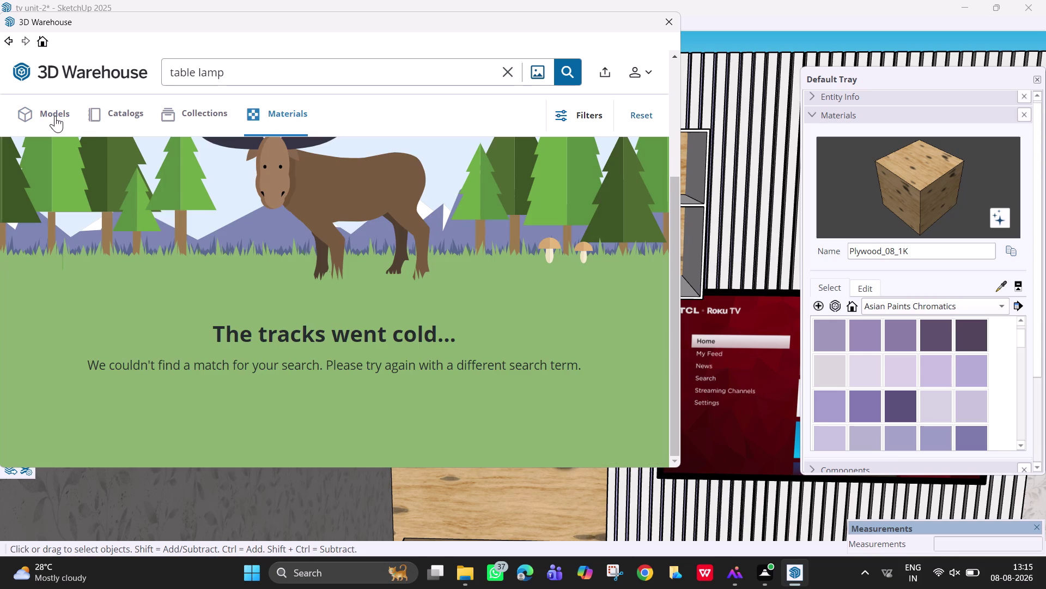
click(42, 109)
Scroll to the Hitchcock Table Lamp and start downloading it.
scroll(down, 3)
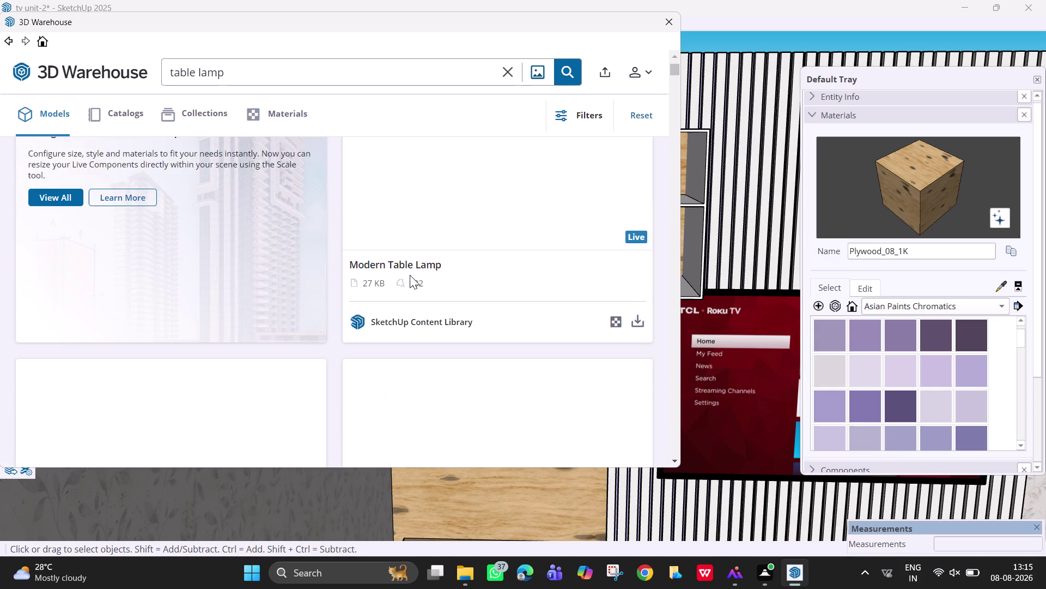
scroll(up, 3)
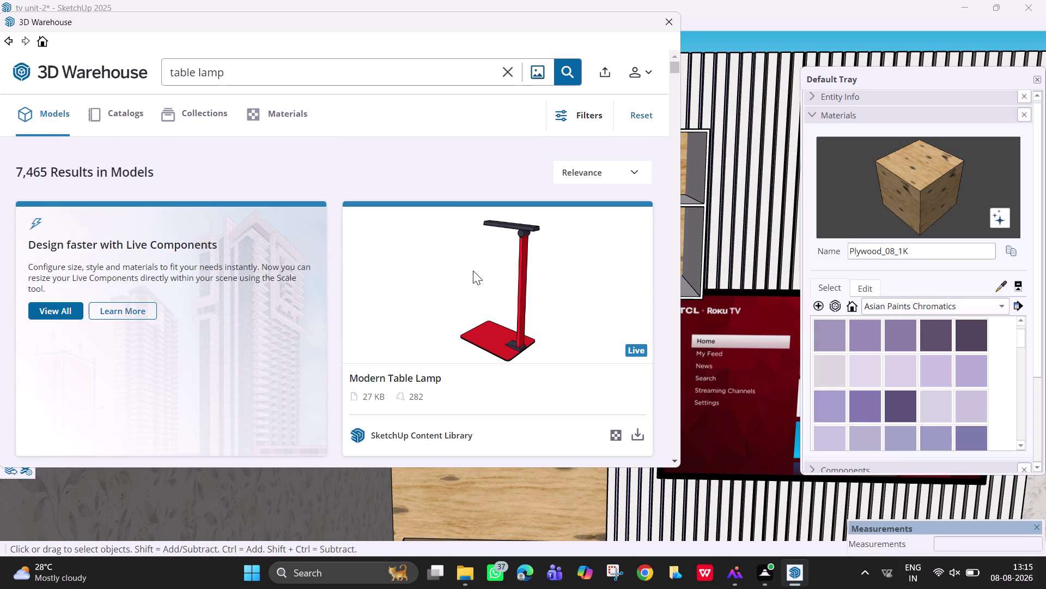
scroll(down, 3)
scroll(up, 3)
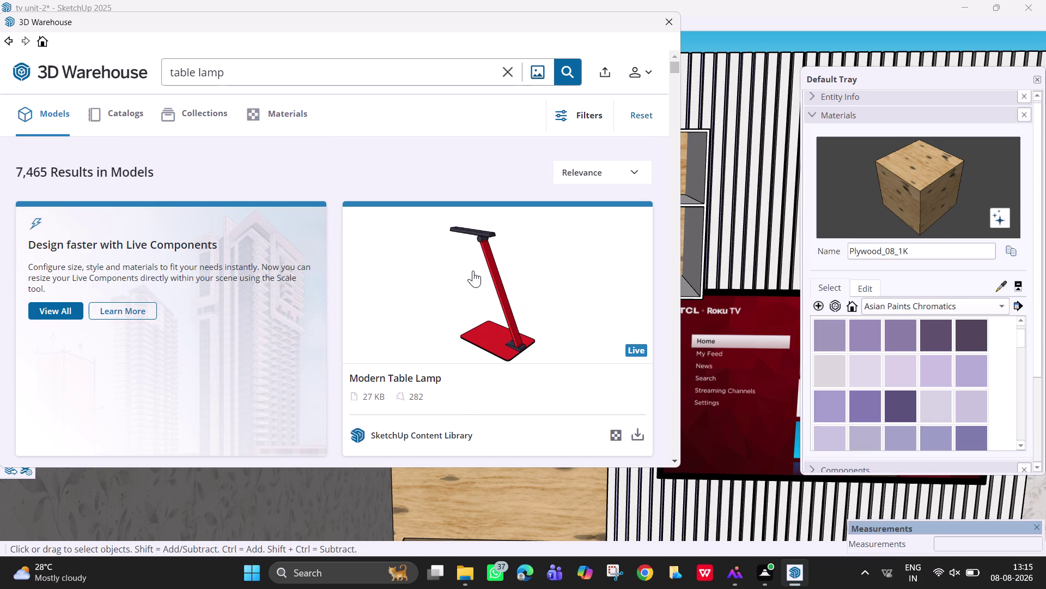
scroll(down, 3)
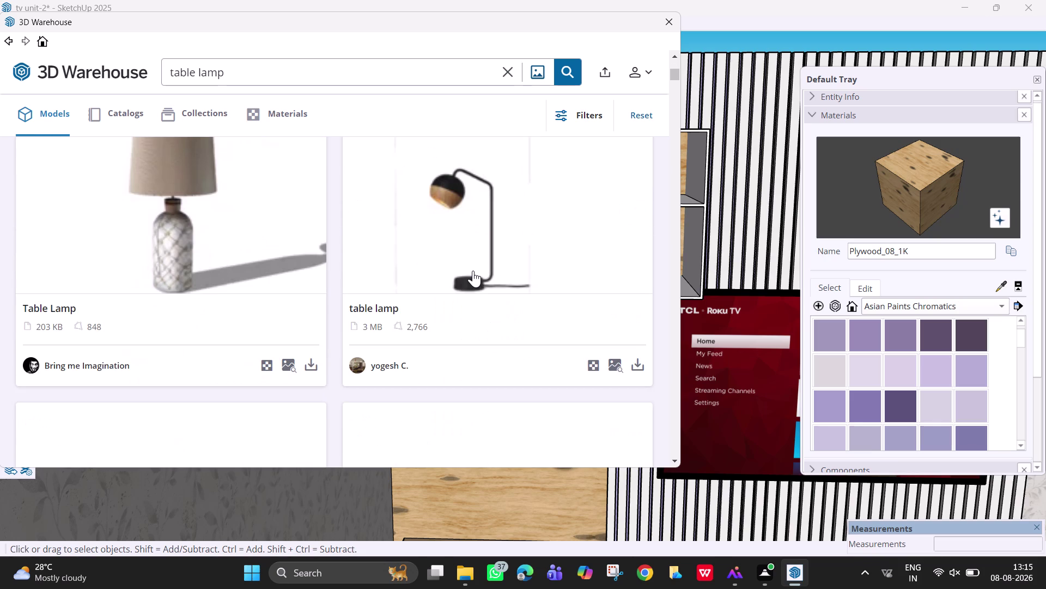
scroll(down, 3)
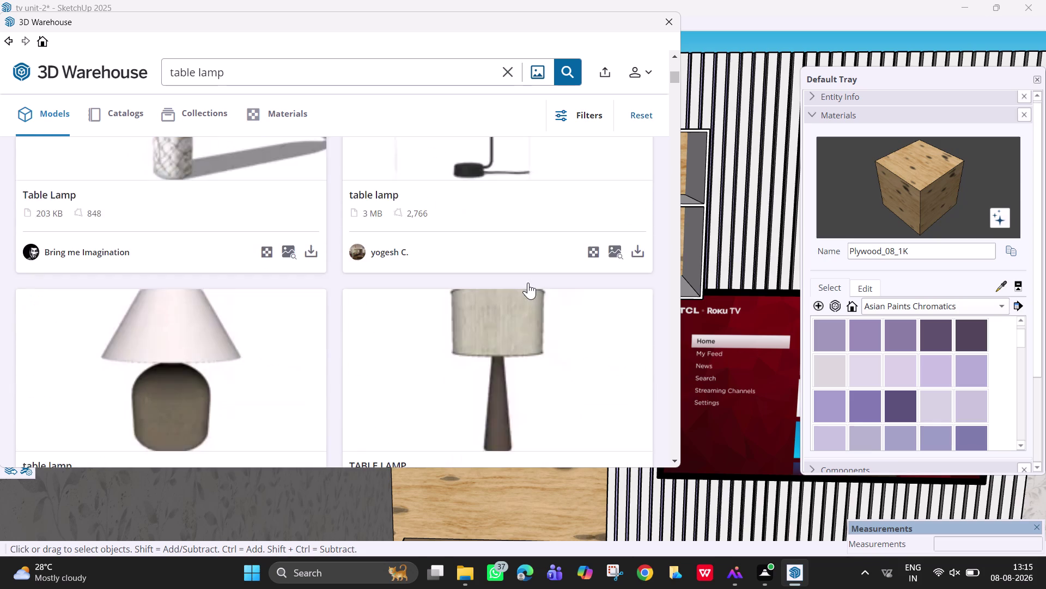
scroll(down, 3)
scroll(down, 3)
scroll(up, 3)
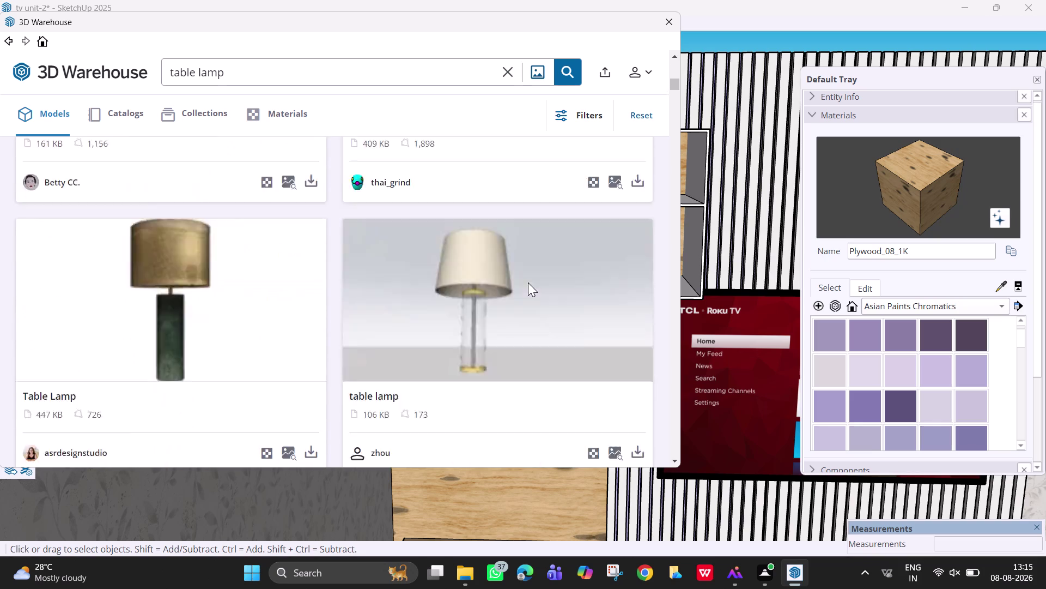
scroll(up, 3)
scroll(down, 3)
scroll(down, 3)
scroll(down, 3)
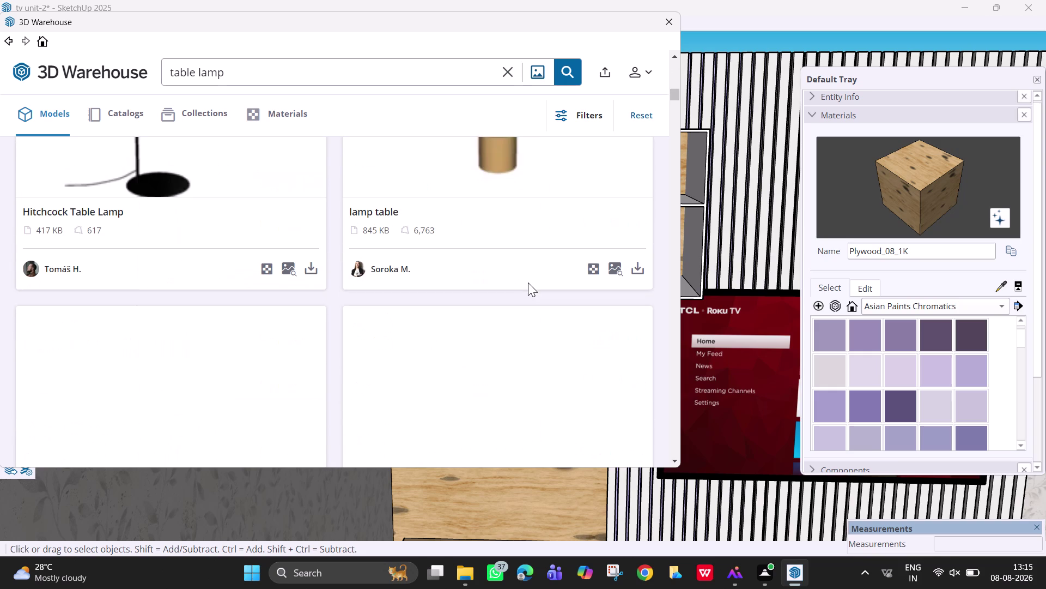
scroll(up, 3)
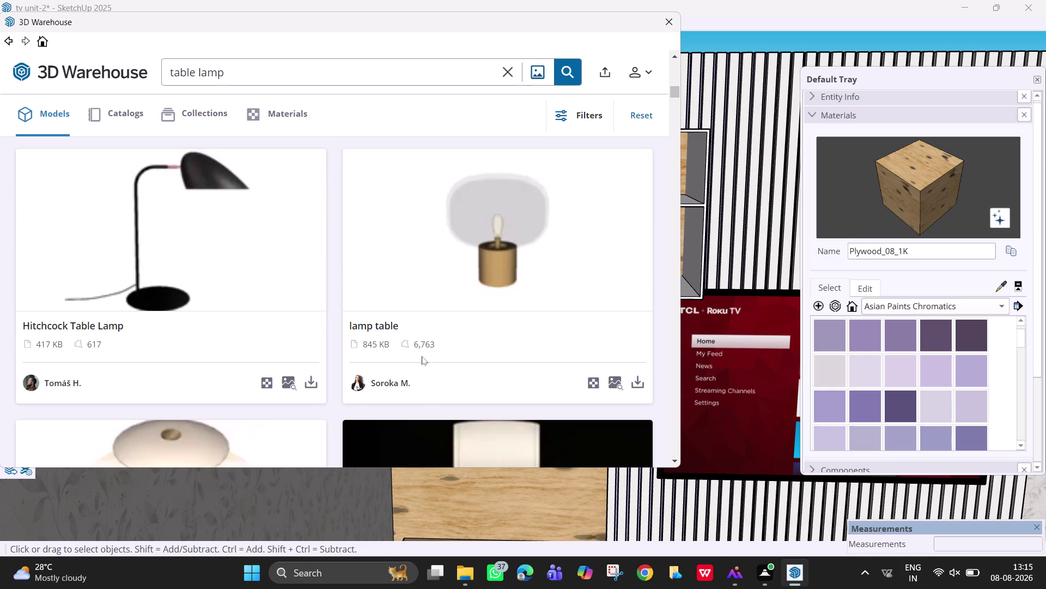
click(315, 378)
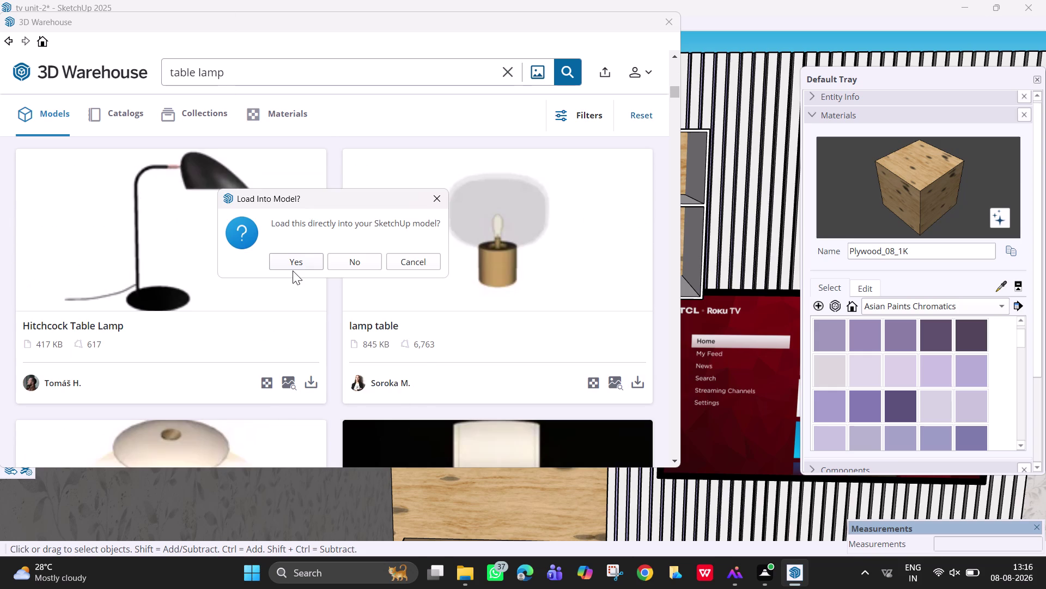
Load the Hitchcock Table Lamp into the model and place it on the lower counter.
click(293, 270)
click(302, 260)
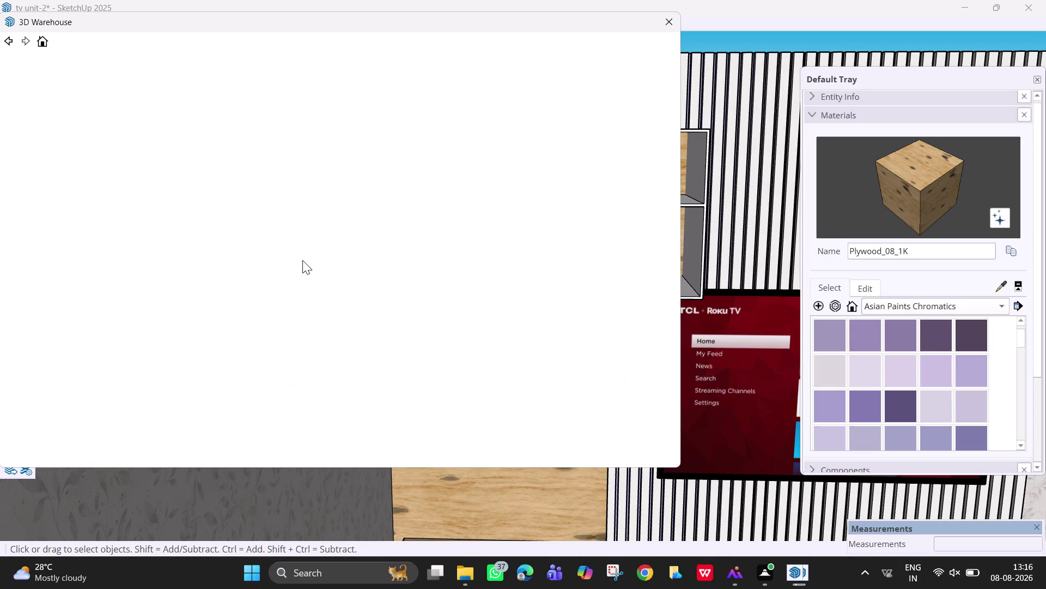
scroll(down, 3)
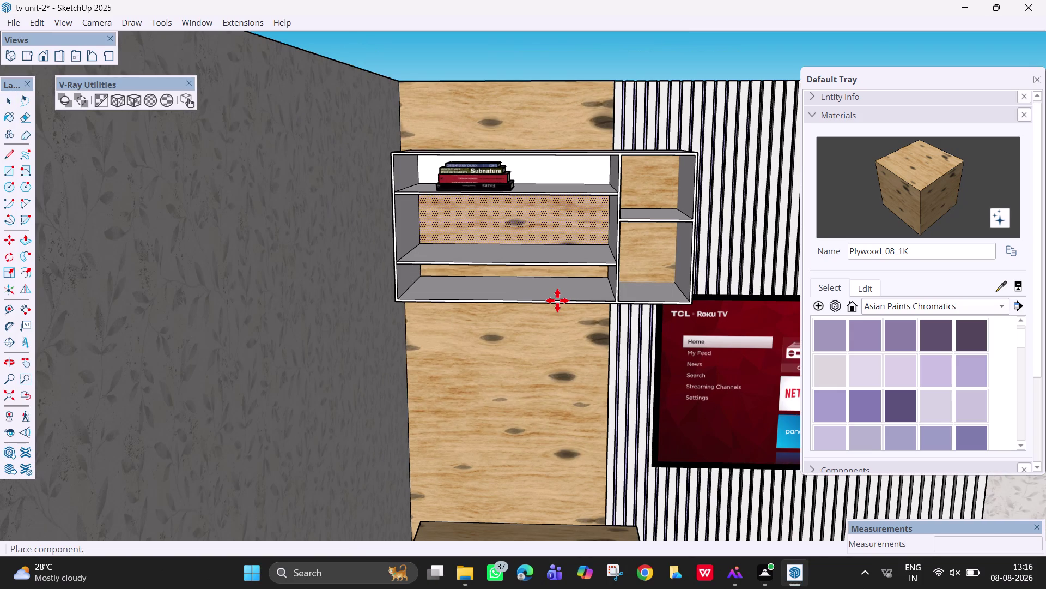
scroll(down, 3)
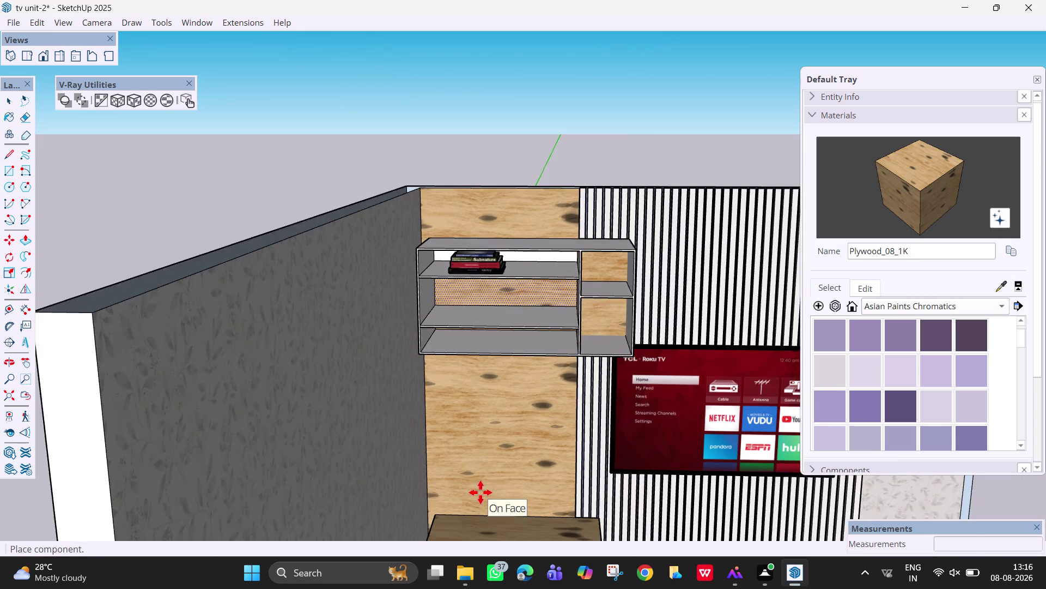
scroll(down, 3)
scroll(down, 3)
middle_drag(495, 433, 495, 433)
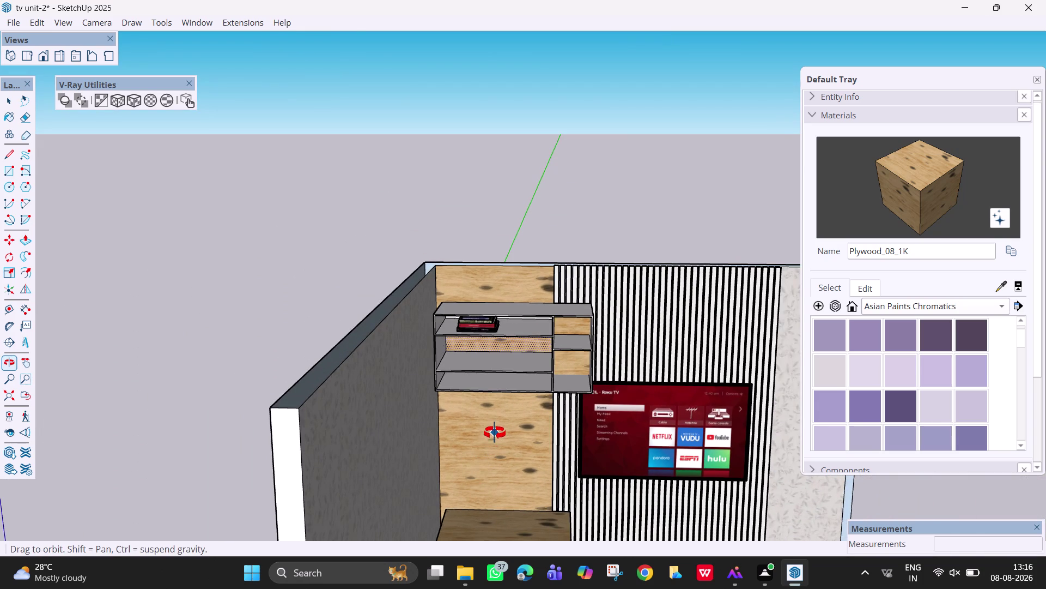
middle_drag(495, 433, 495, 470)
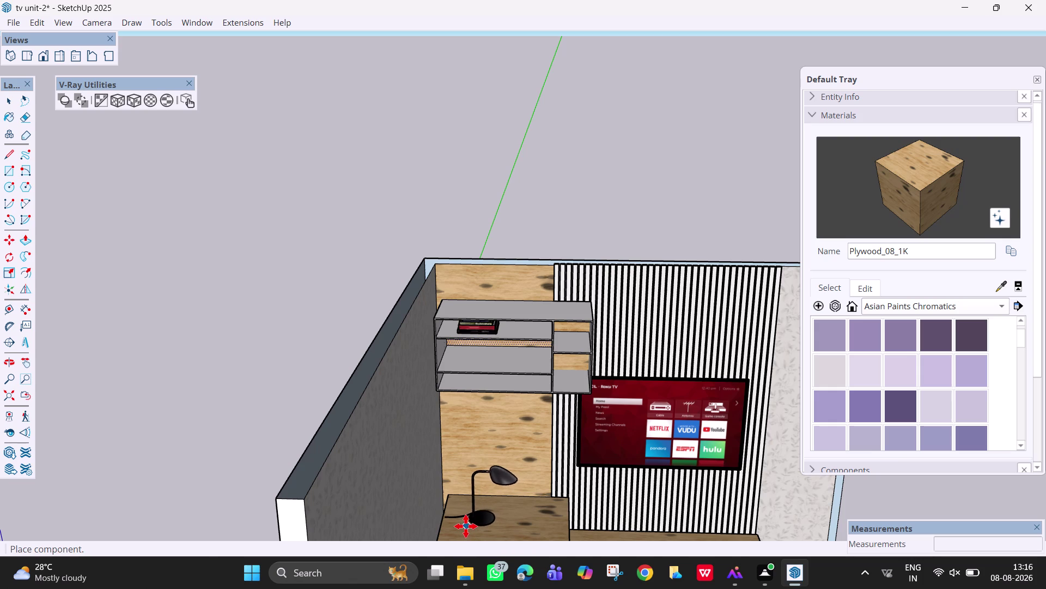
click(464, 526)
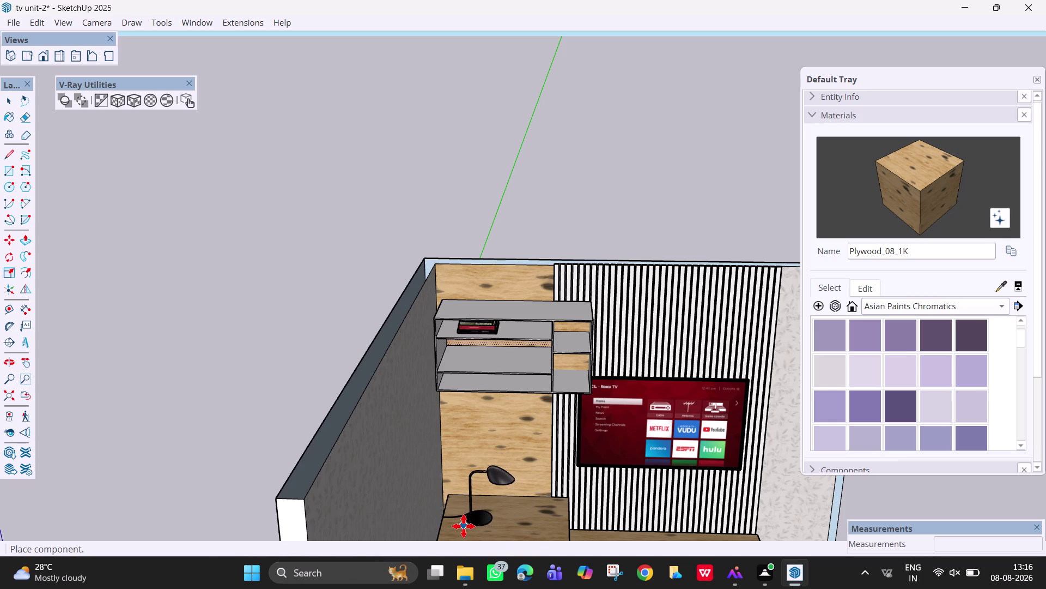
Reframe the view on the lamp and counter, then reselect the table lamp.
scroll(up, 3)
scroll(down, 3)
scroll(down, 3)
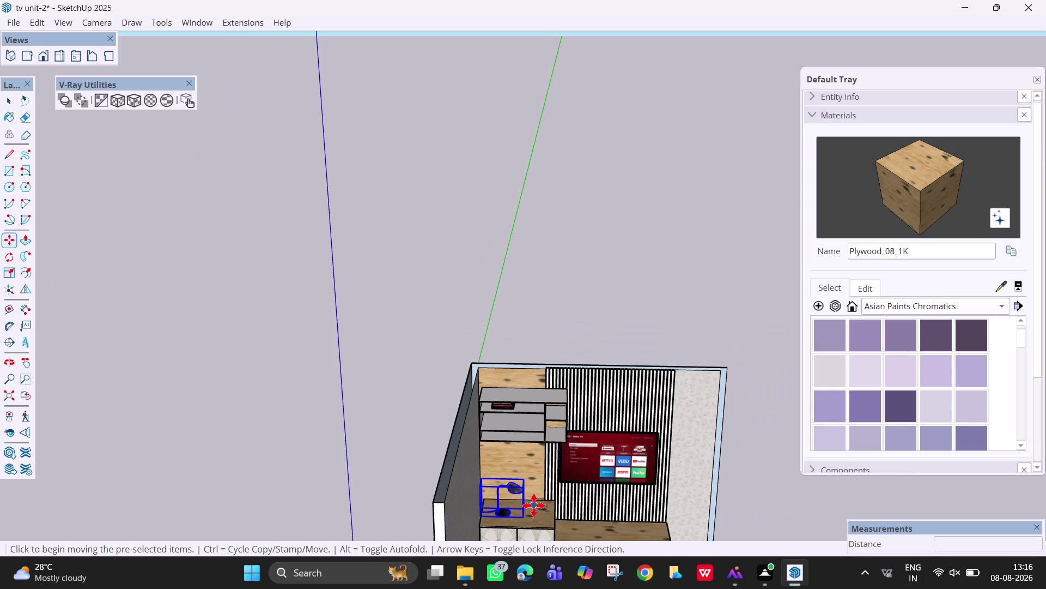
middle_drag(535, 505, 533, 369)
key(h)
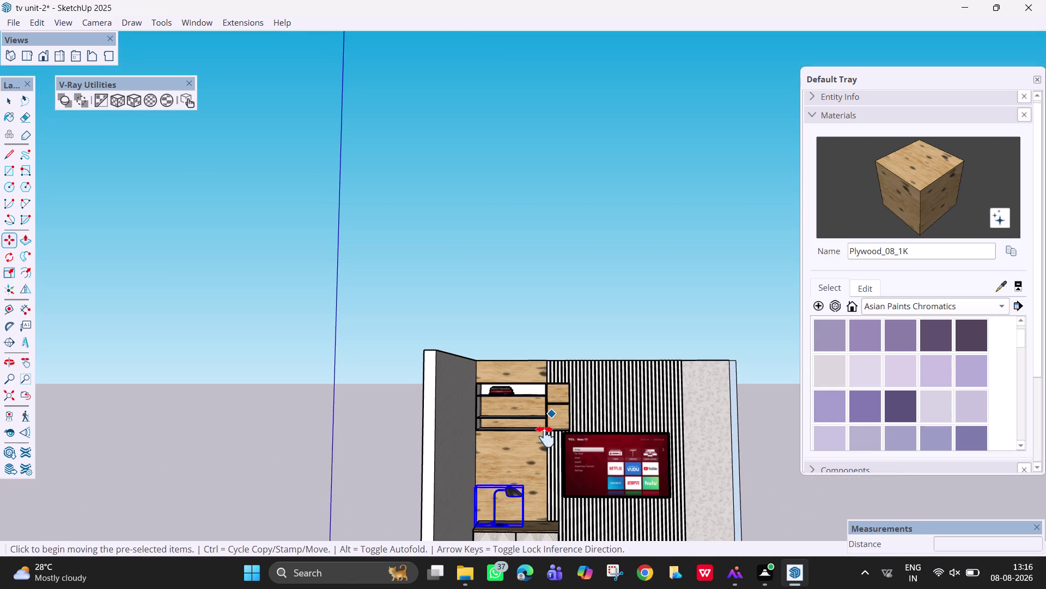
drag(565, 484, 551, 350)
scroll(up, 3)
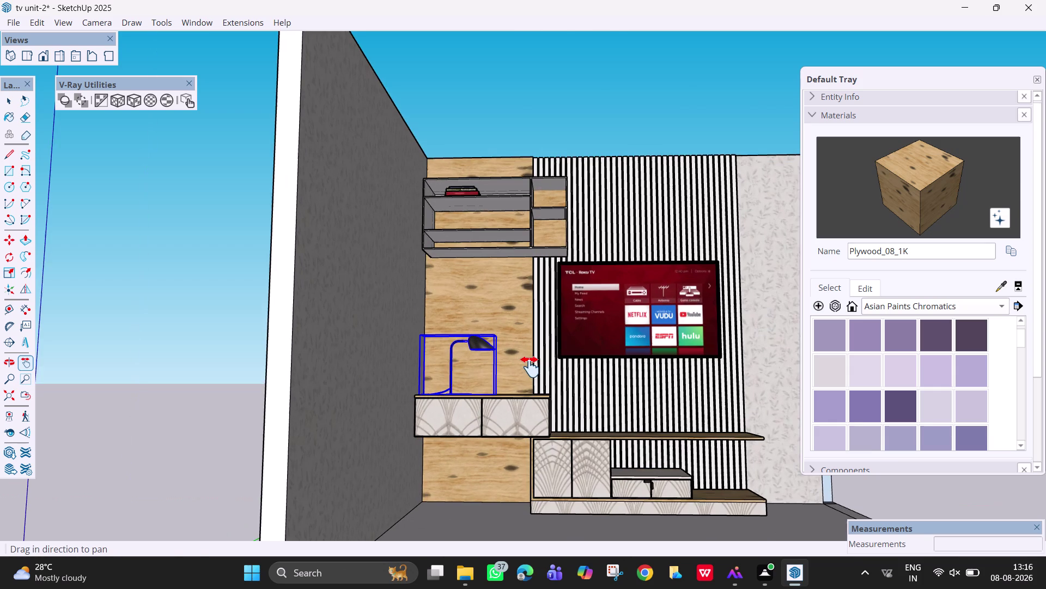
middle_drag(530, 365, 492, 447)
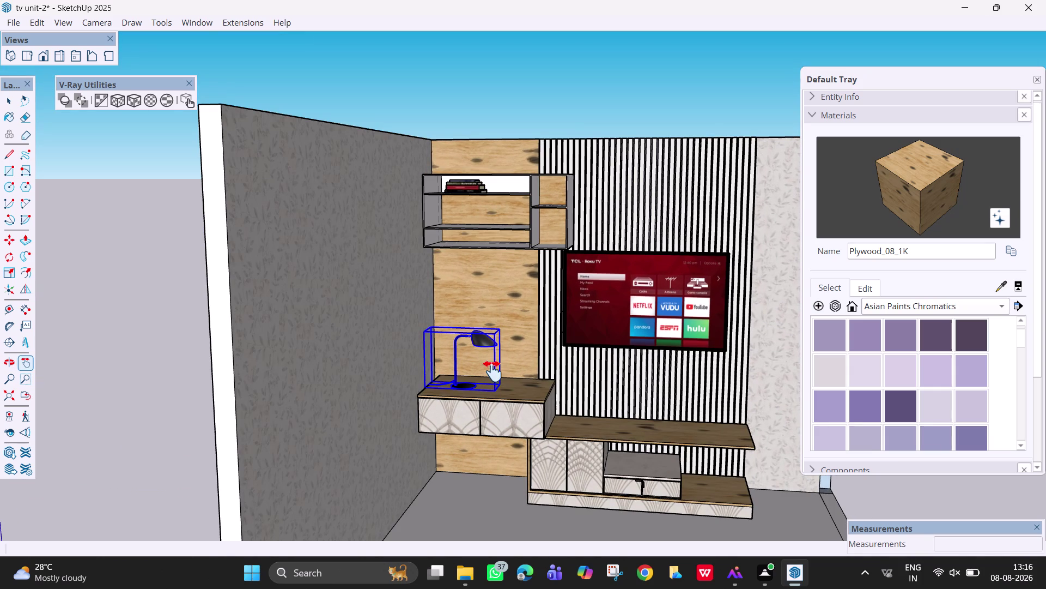
key(Escape)
key(space)
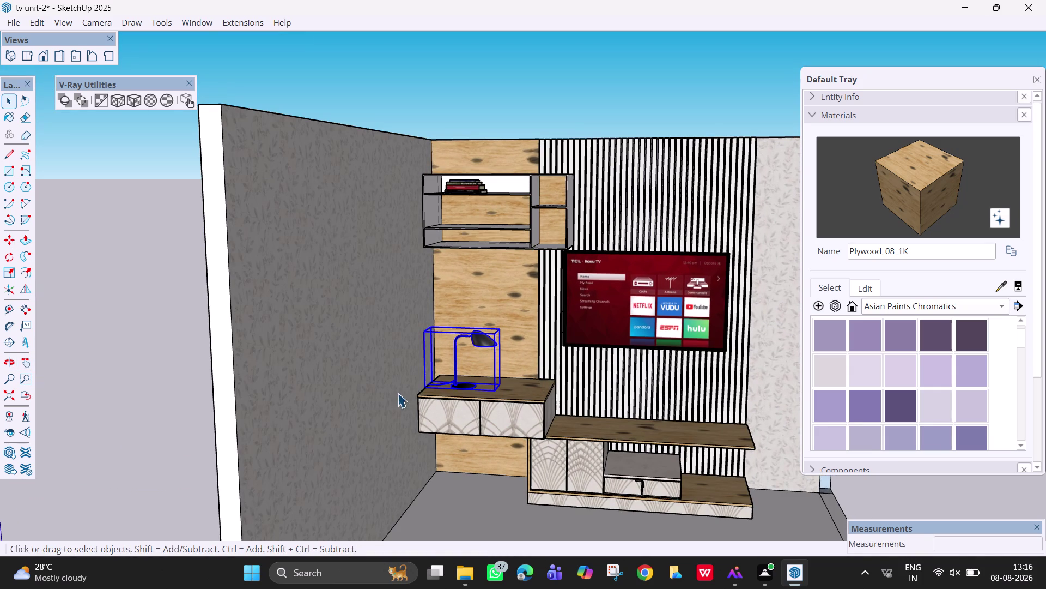
click(158, 395)
scroll(up, 3)
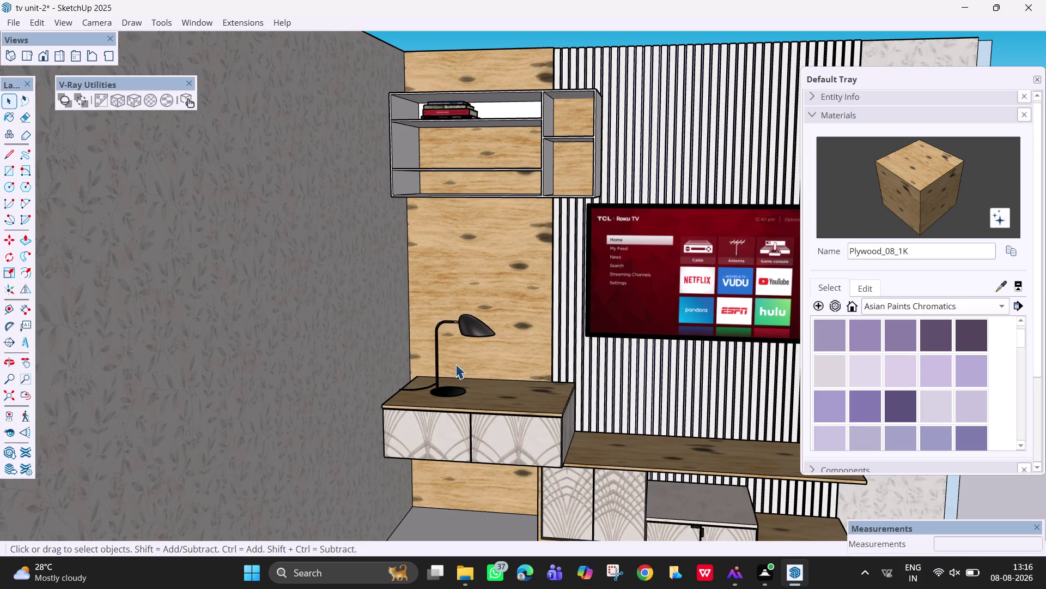
click(448, 395)
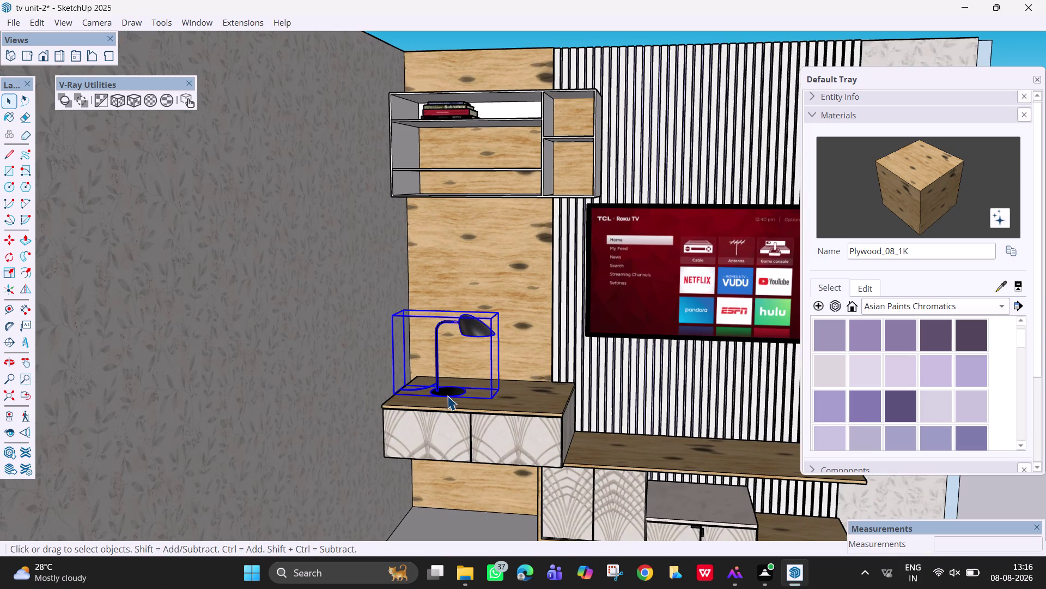
Nudge the selected lamp slightly further along the counter with Move.
key(m)
click(445, 393)
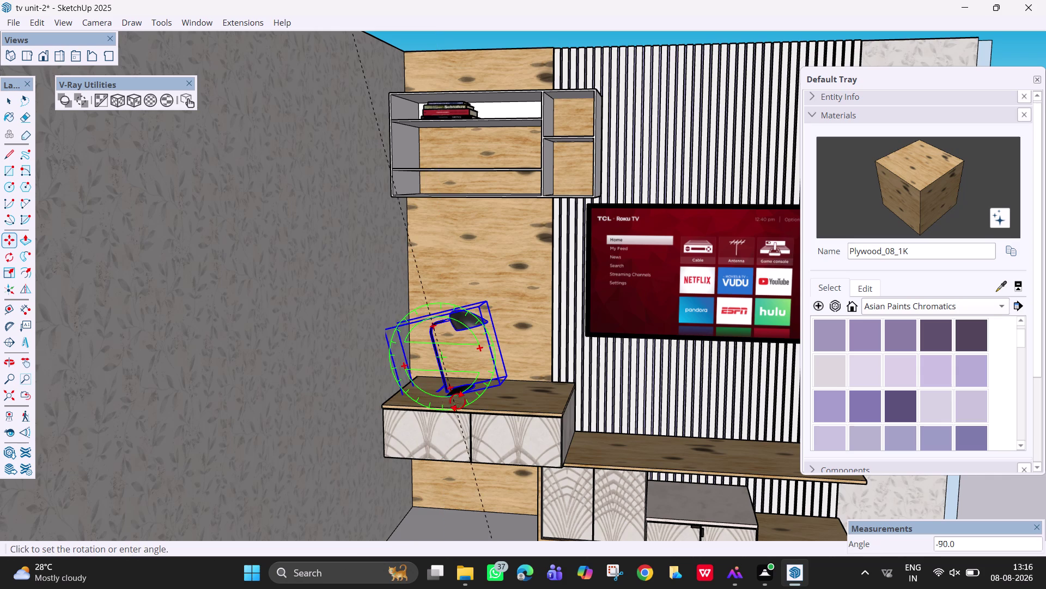
key(Escape)
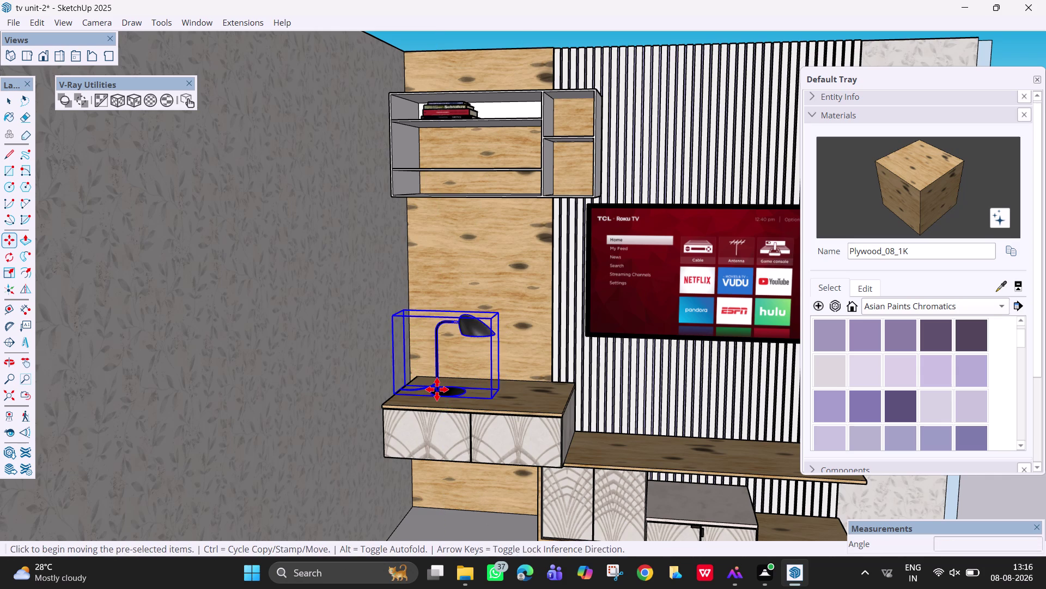
click(453, 395)
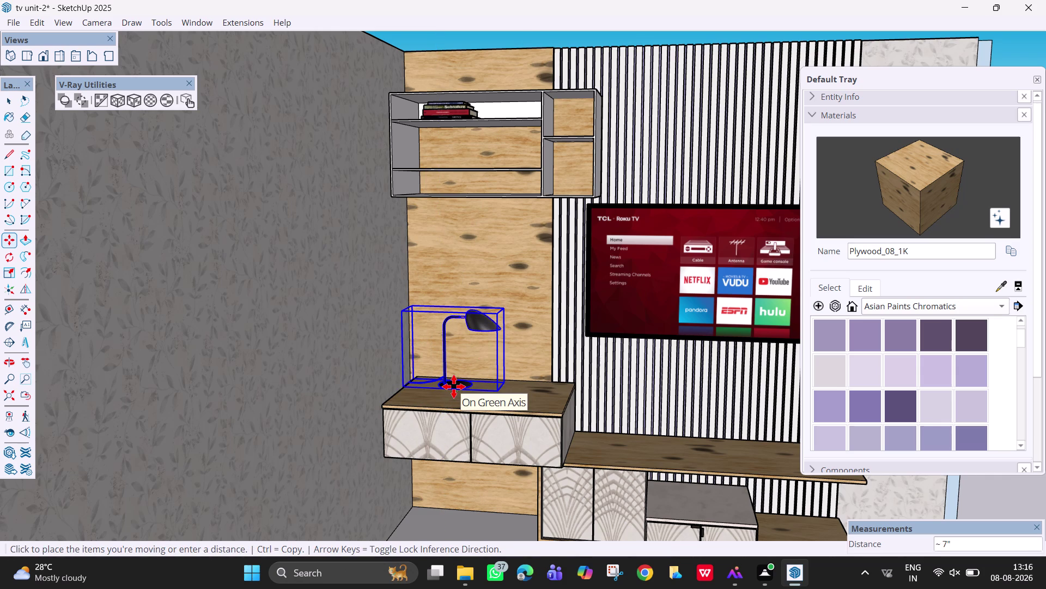
click(454, 387)
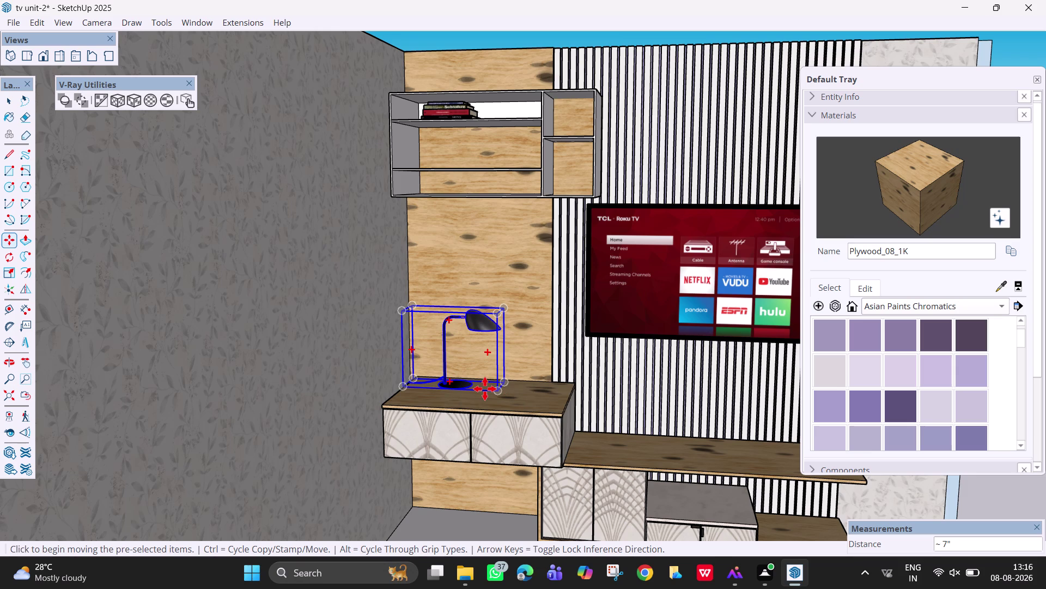
Rotate the lamp about a centre on the counter top, trying axis locks with arrow keys.
key(r)
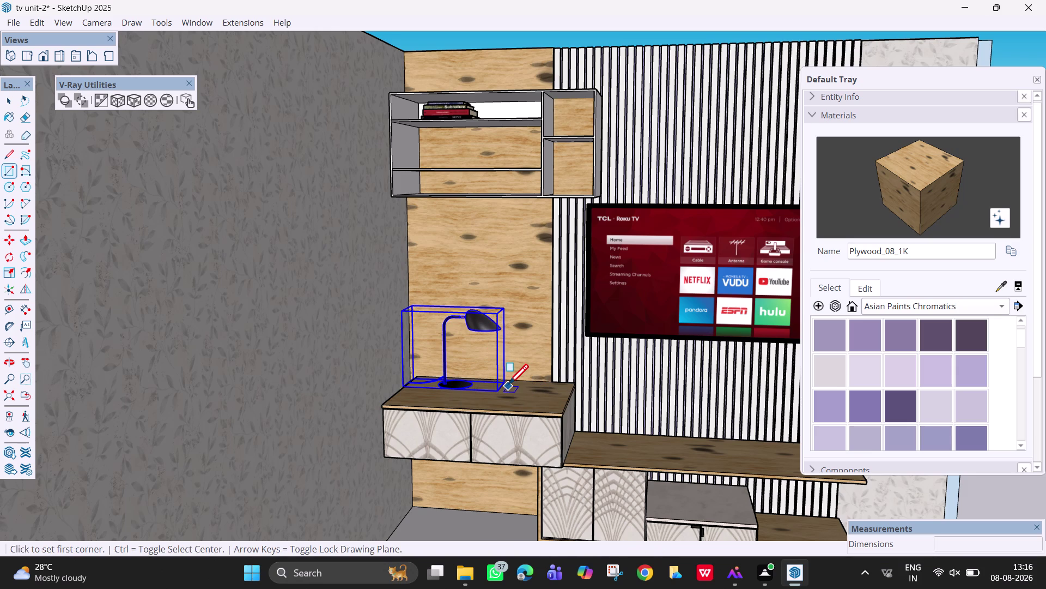
key(q)
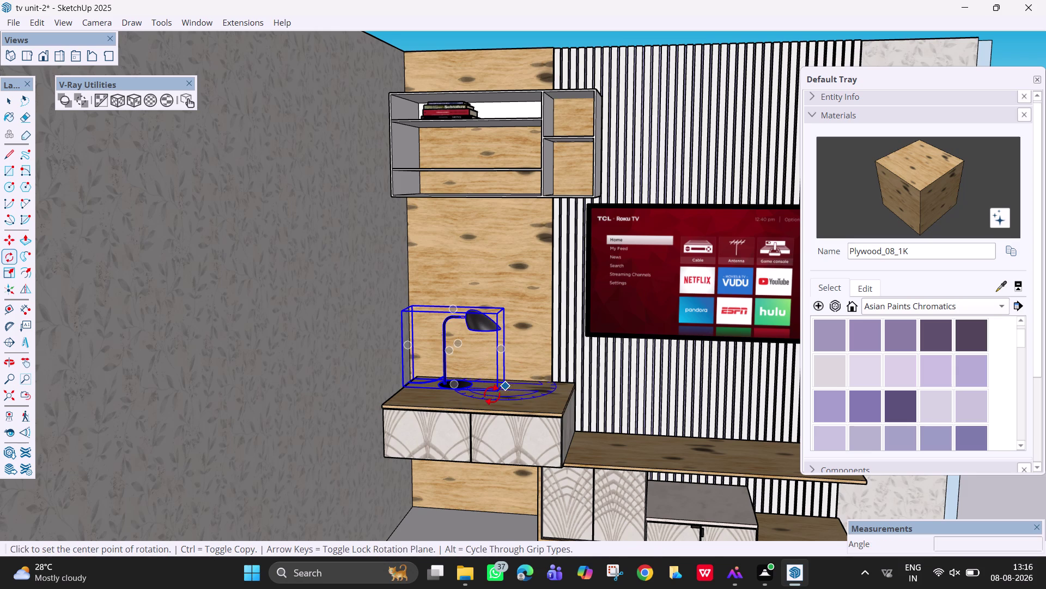
click(497, 389)
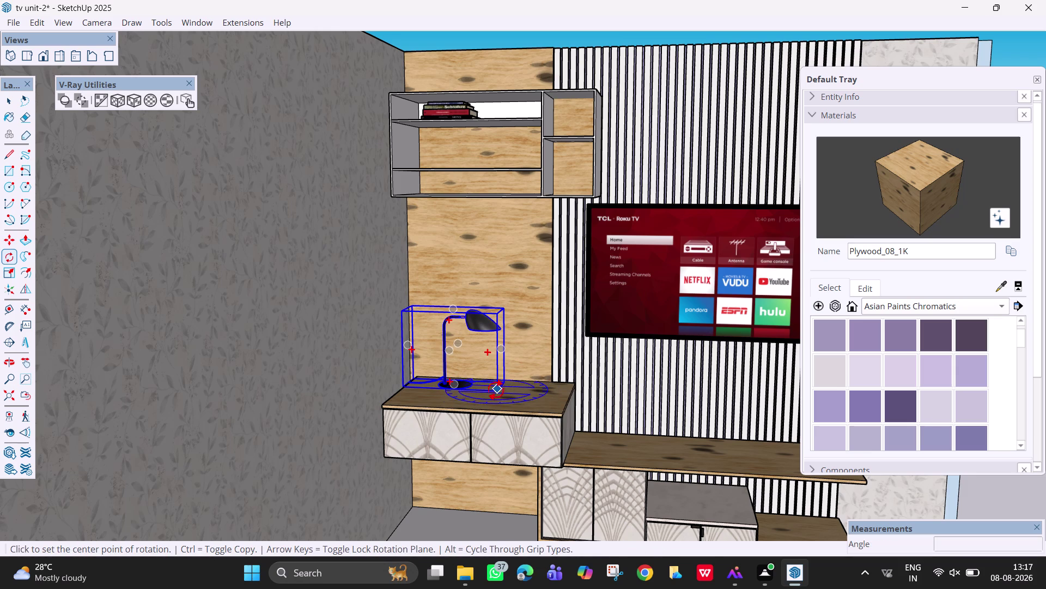
click(416, 378)
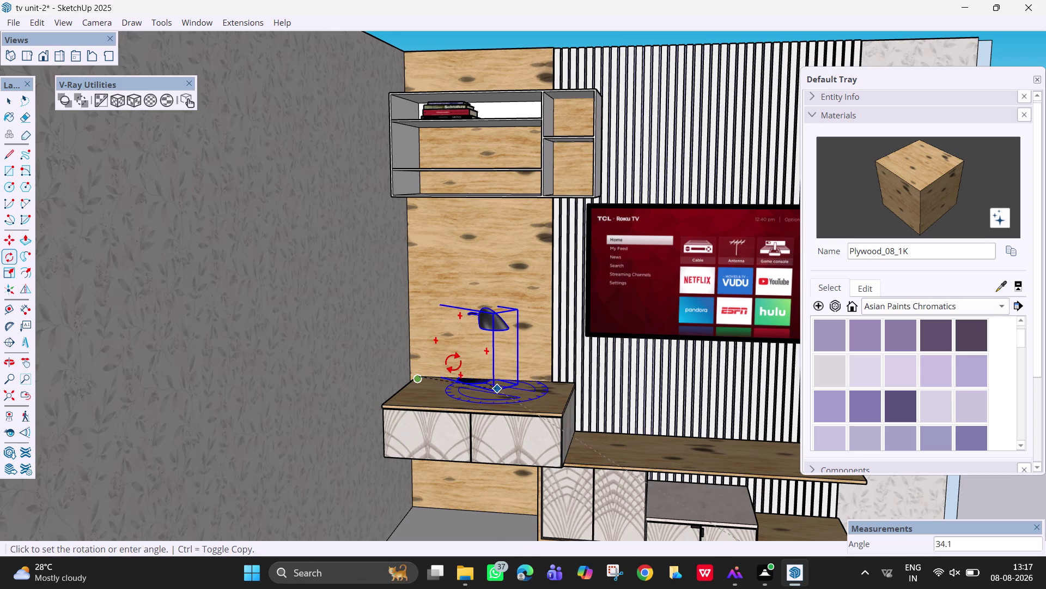
click(425, 380)
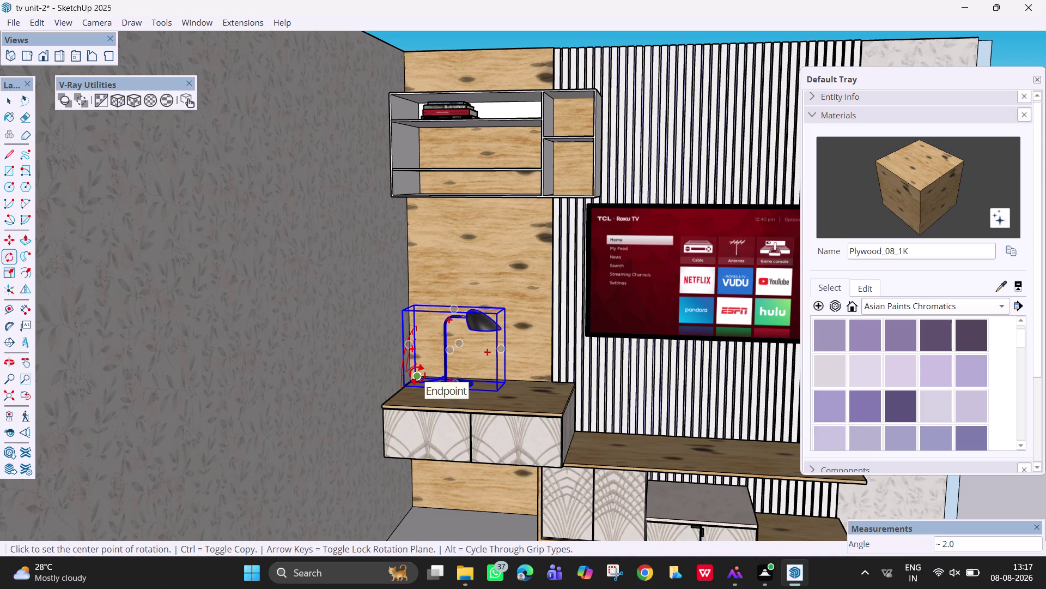
key(Right)
key(Left)
key(Down)
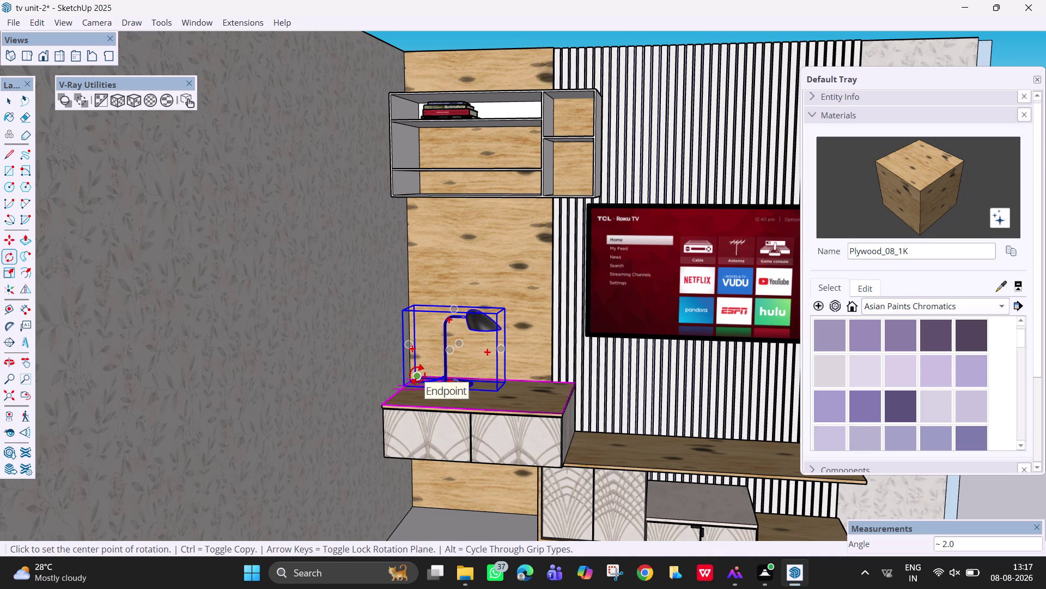
key(Up)
Turn the lamp around its base corner, locked to the counter's horizontal plane.
click(417, 375)
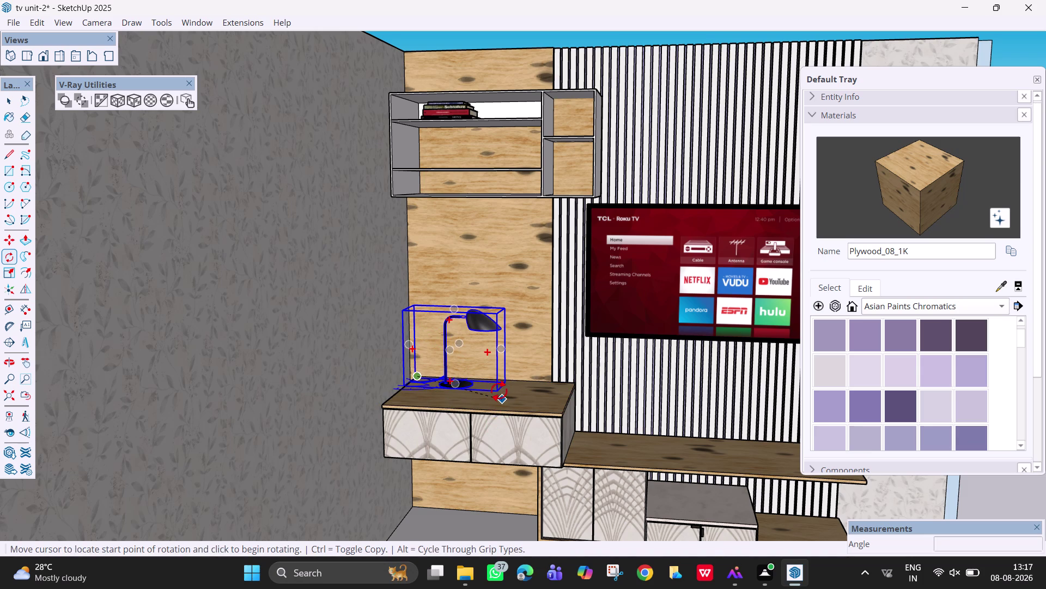
click(496, 390)
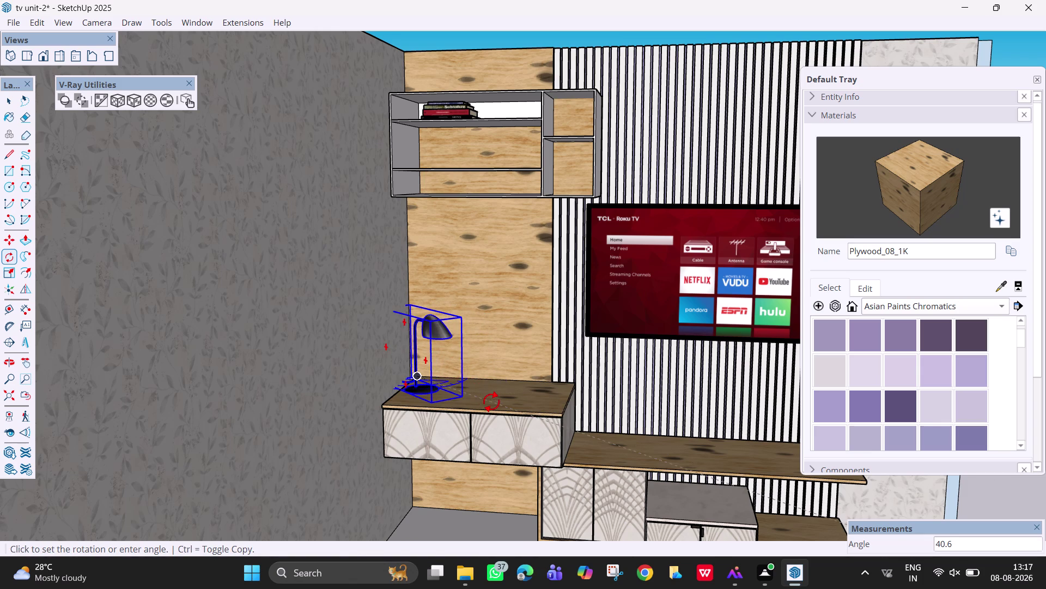
click(493, 402)
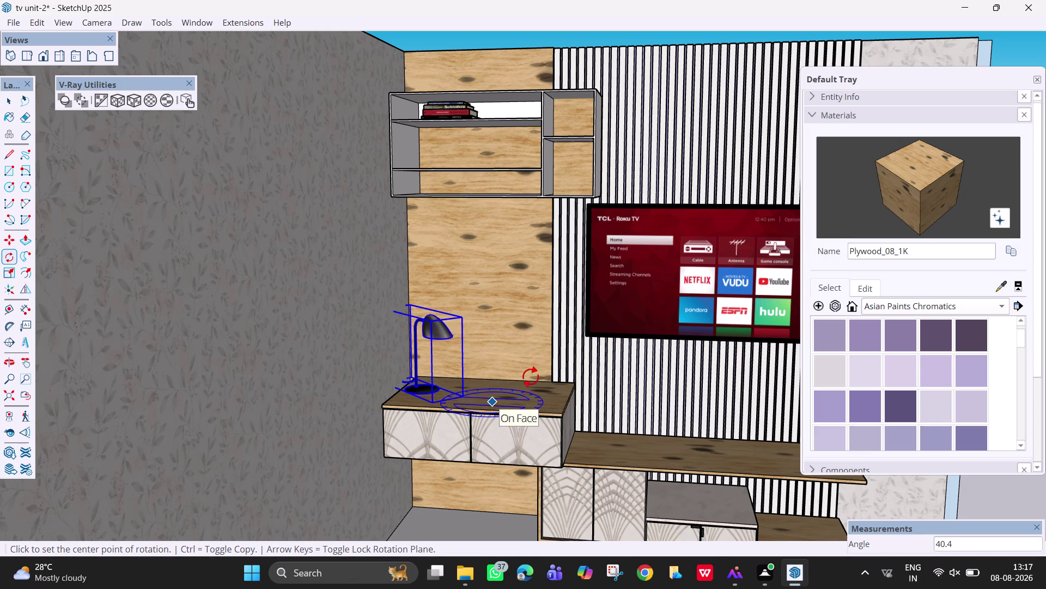
key(grave)
key(Escape)
key(Escape)
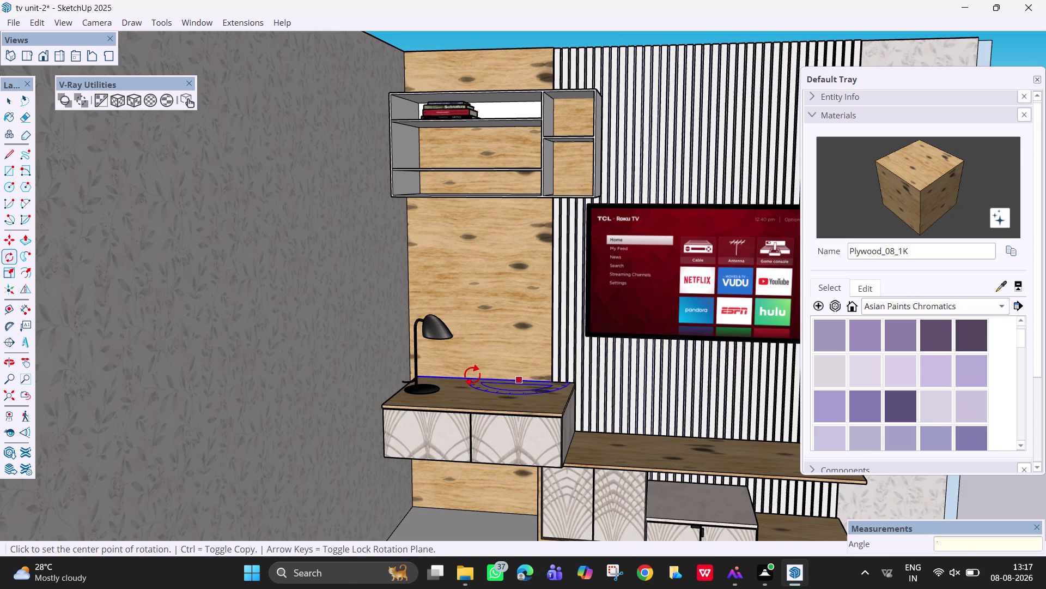
key(space)
Slide the lamp along the counter top, zooming in to check its placement.
key(m)
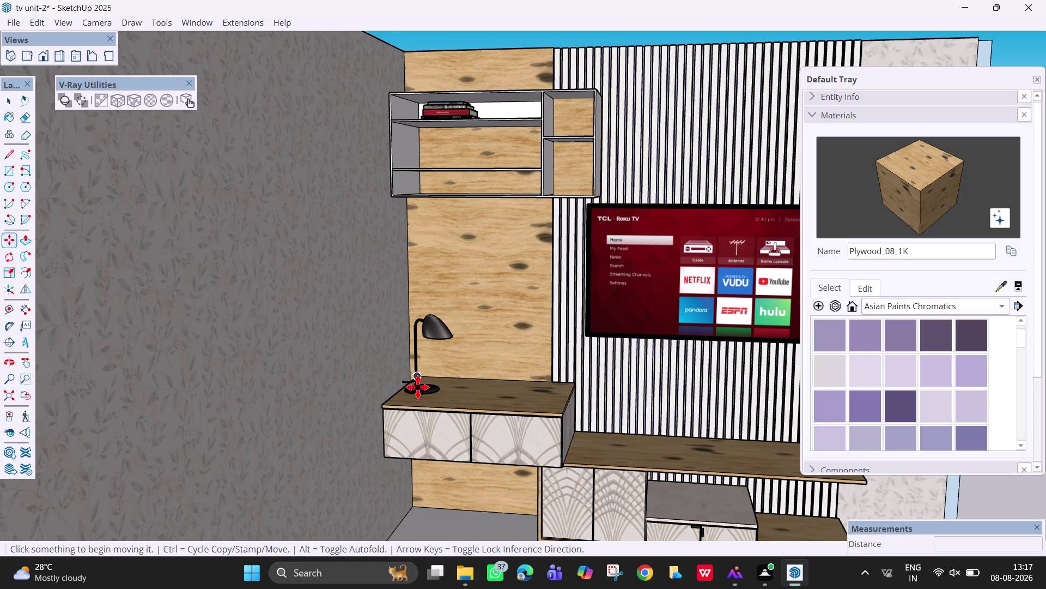
click(418, 387)
drag(429, 389, 438, 389)
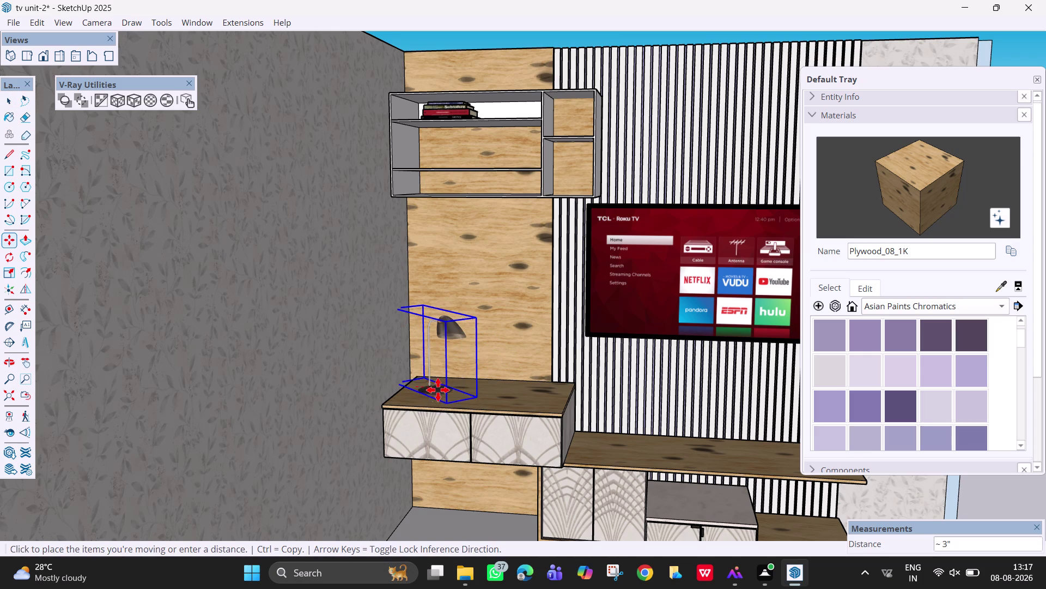
drag(437, 390, 453, 389)
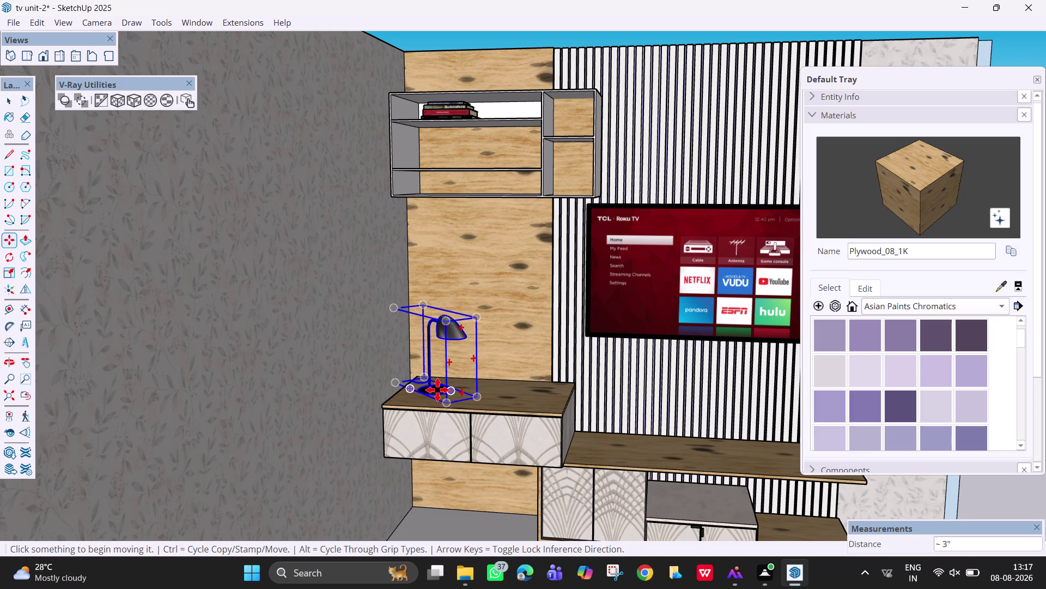
click(438, 390)
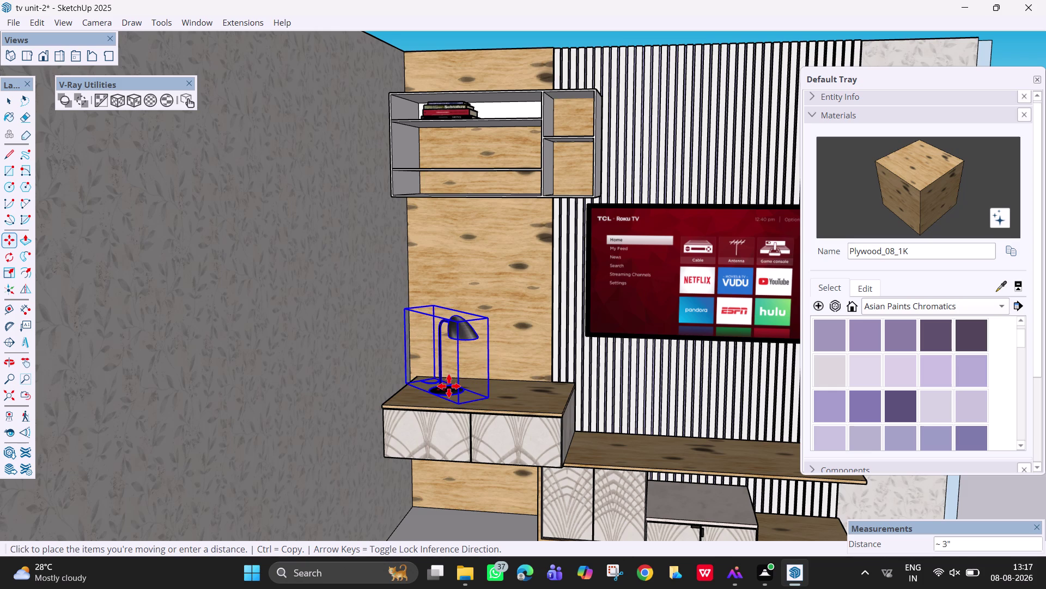
click(449, 386)
key(Escape)
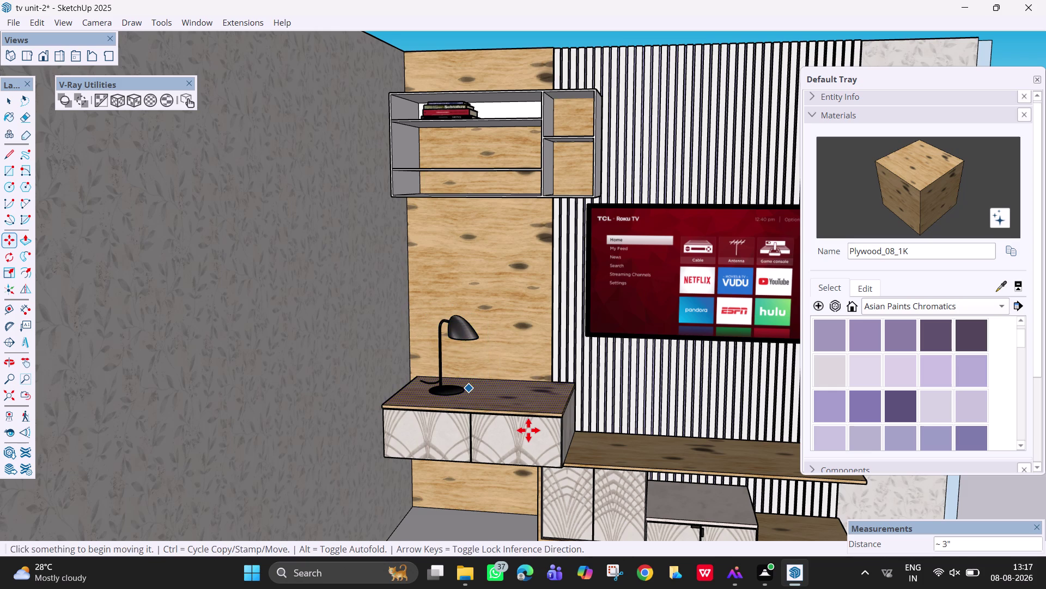
scroll(up, 3)
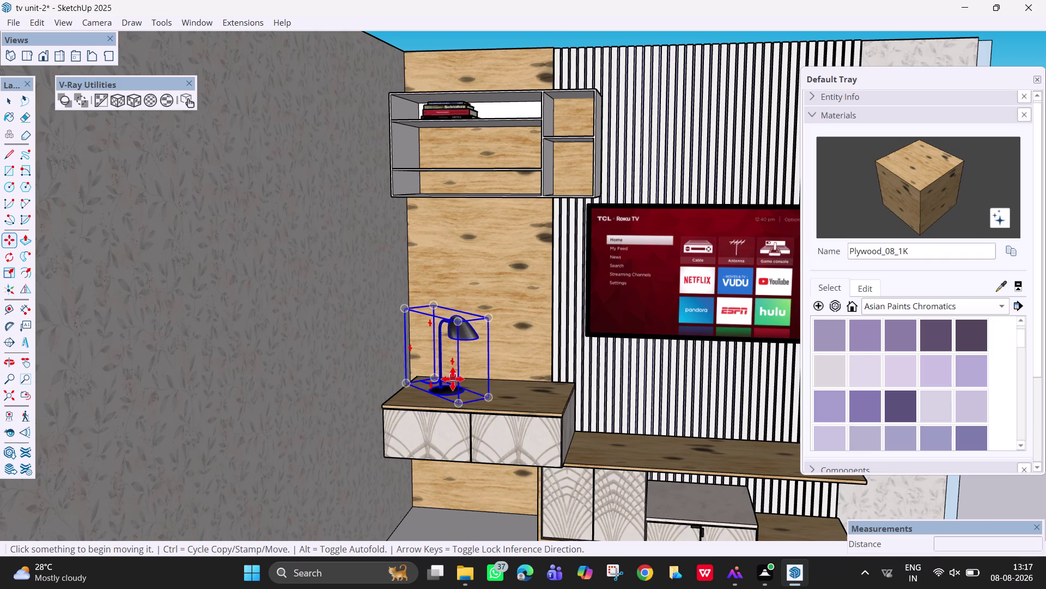
key(Escape)
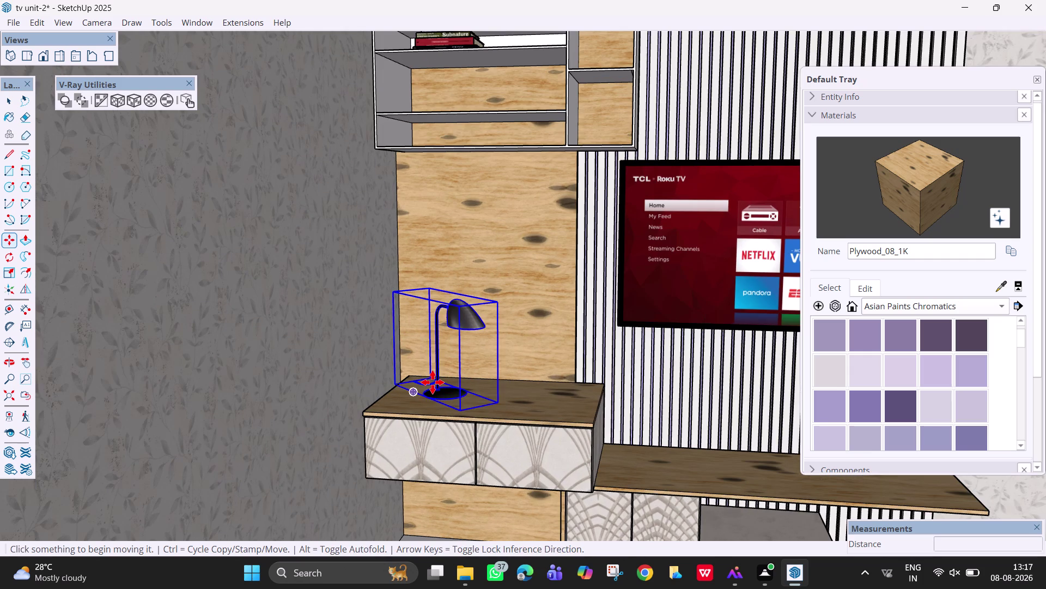
scroll(up, 3)
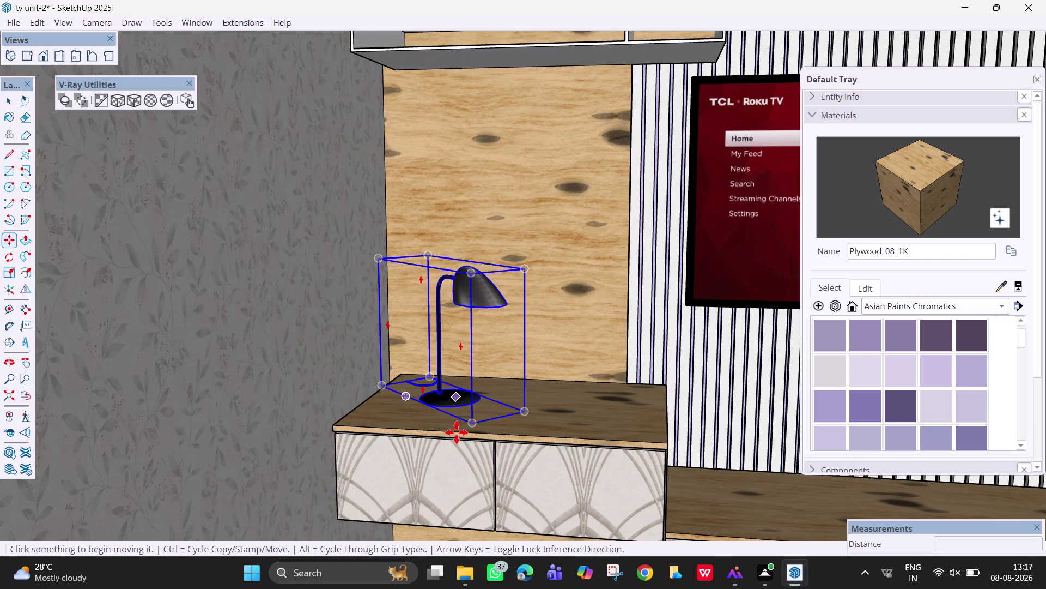
key(Escape)
key(space)
click(433, 398)
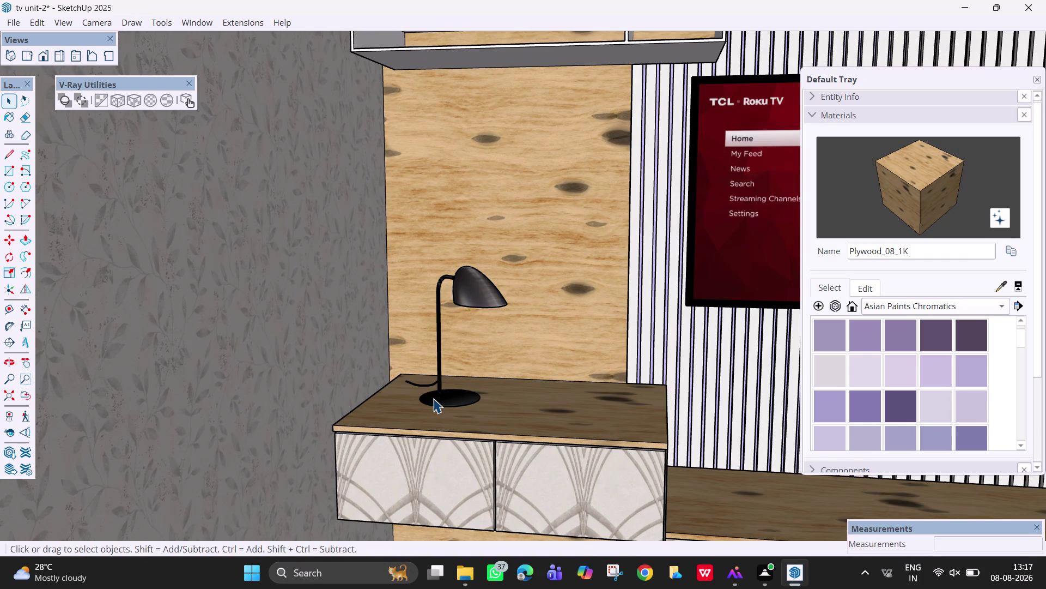
Place the lamp in its final spot near the counter's back-left corner.
key(m)
drag(434, 398, 422, 398)
click(421, 395)
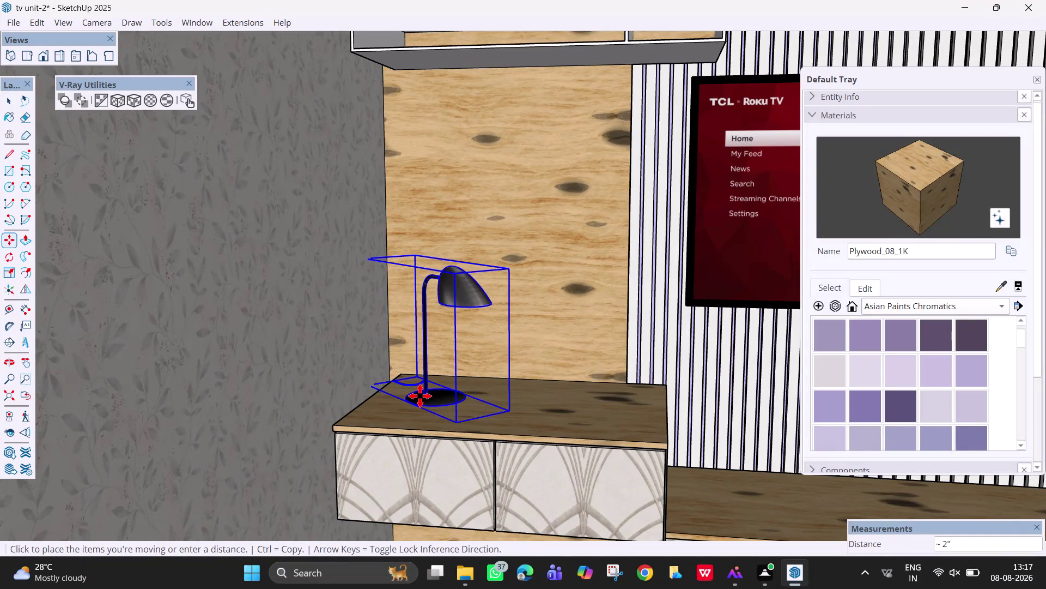
click(418, 395)
key(Escape)
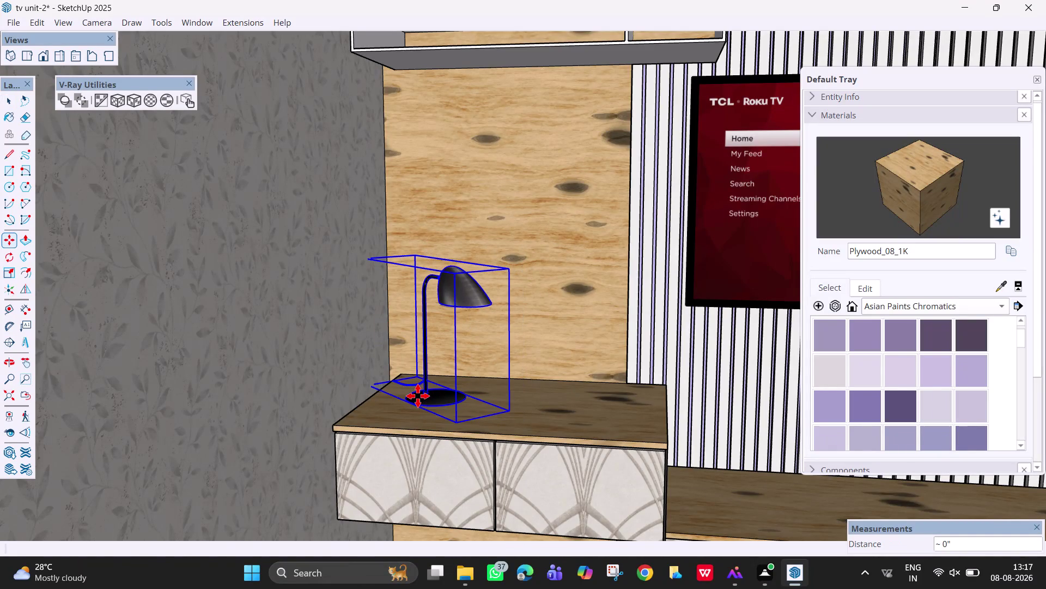
scroll(down, 3)
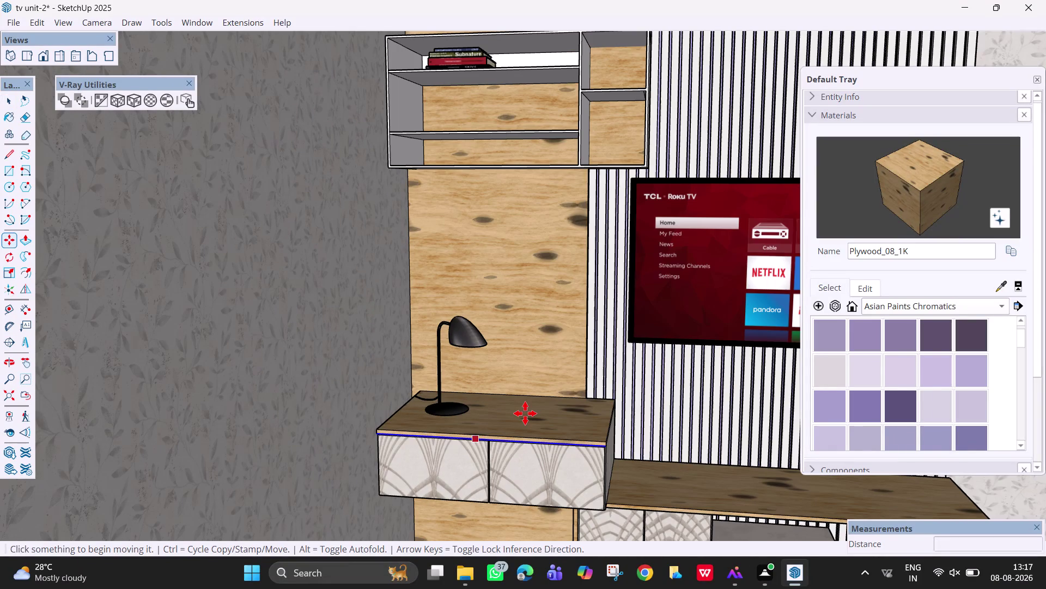
key(space)
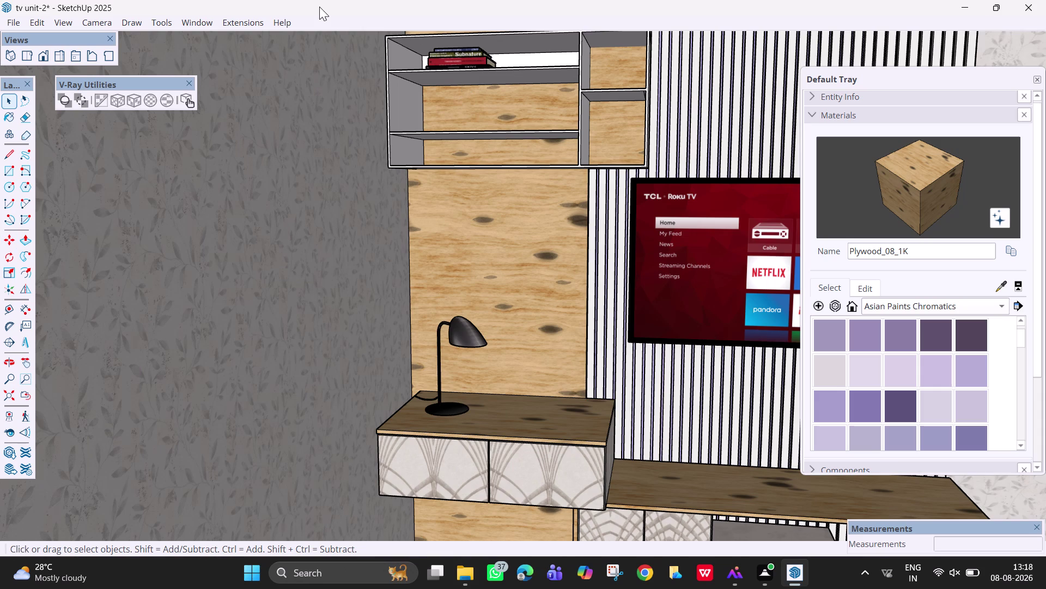
click(243, 24)
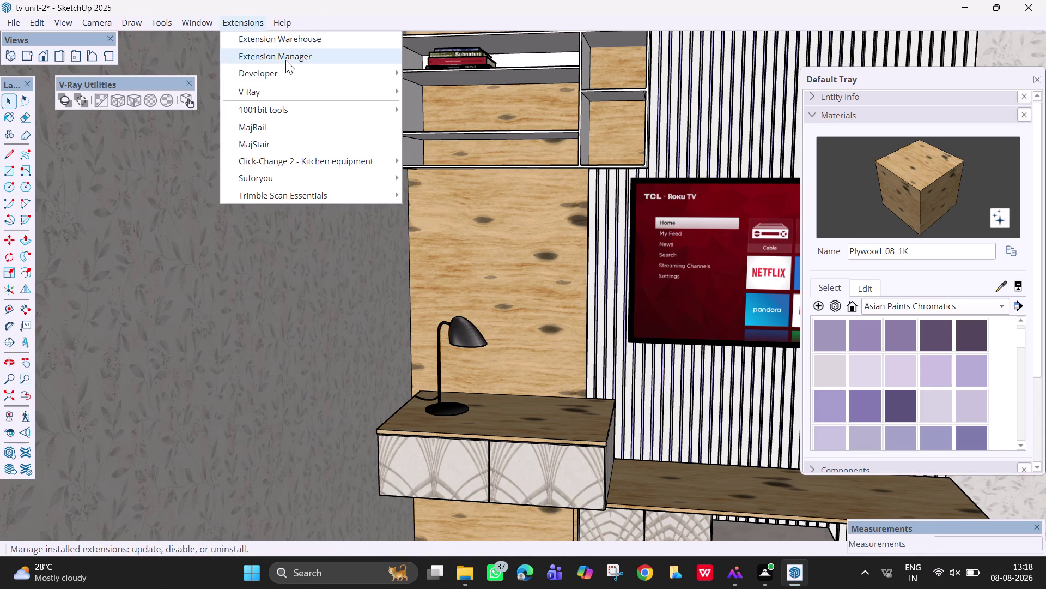
Dismiss the Extensions menu and show the 3D Warehouse window from the Window menu.
click(211, 24)
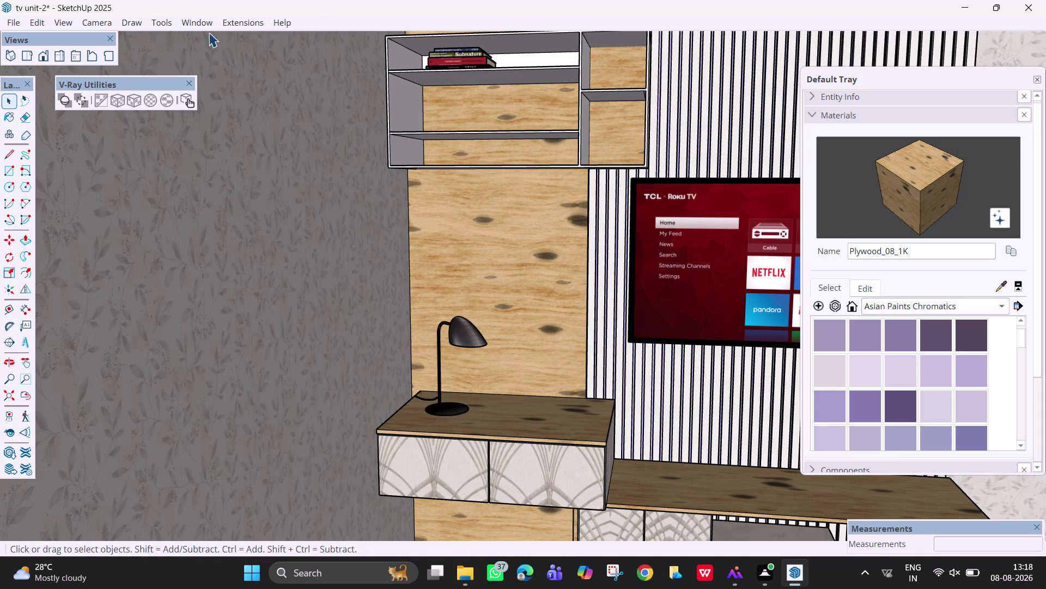
click(190, 11)
click(204, 22)
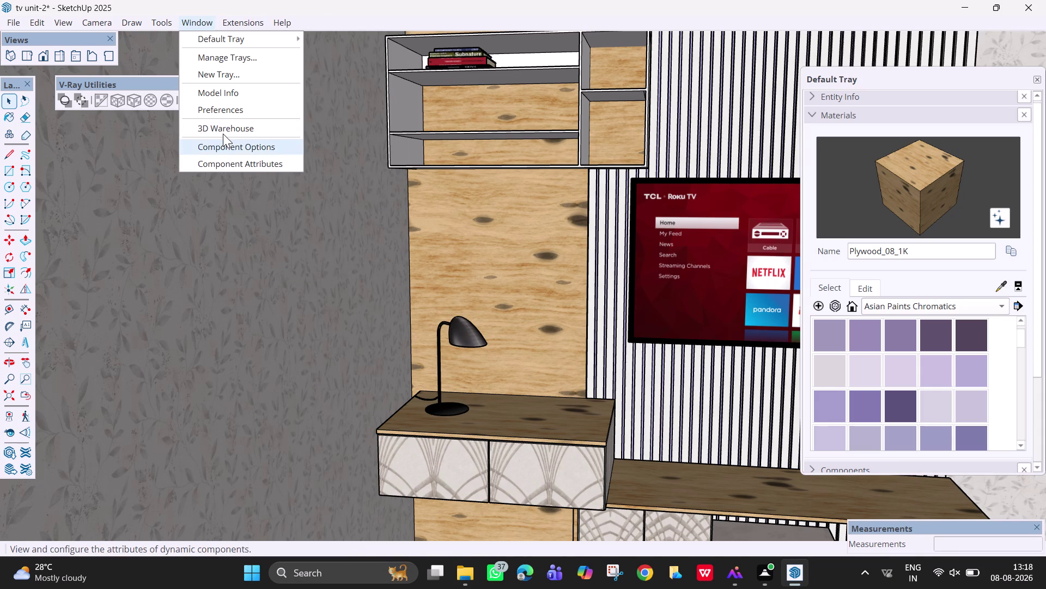
click(225, 126)
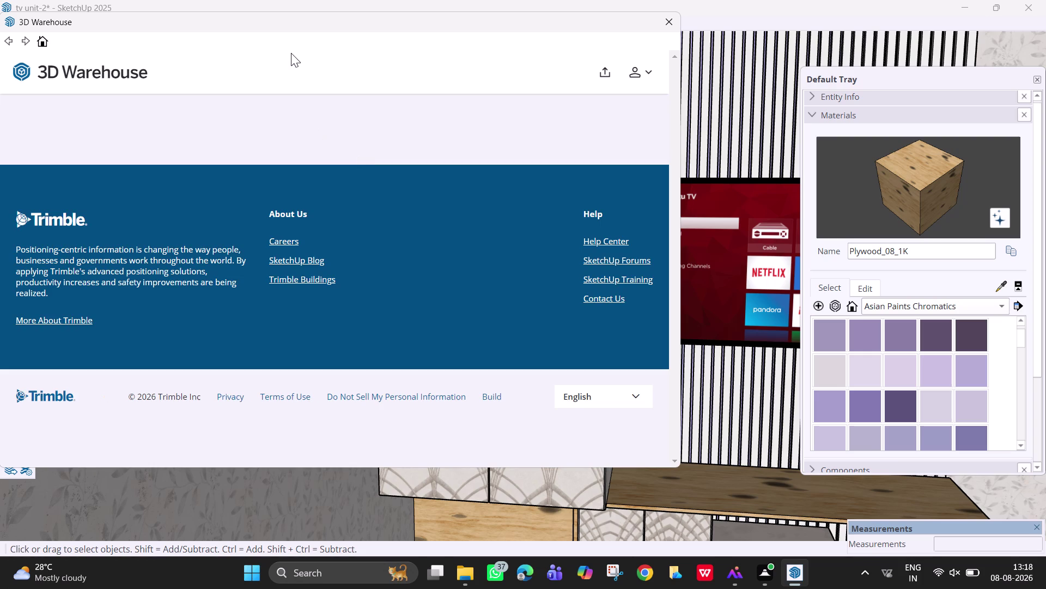
Clear the table lamp query and search 3D Warehouse for 'open book'.
scroll(up, 3)
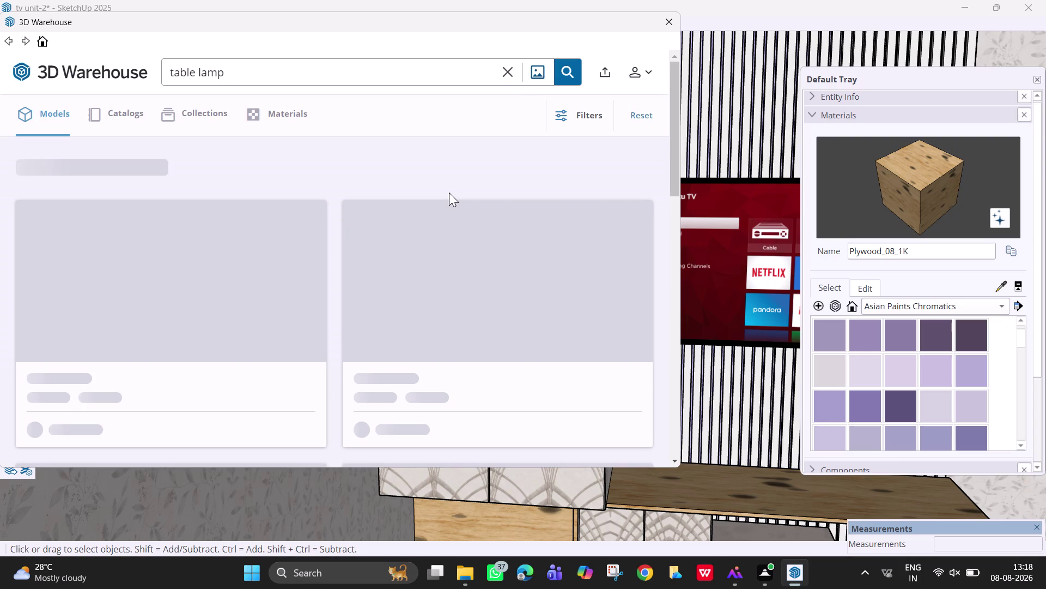
click(507, 72)
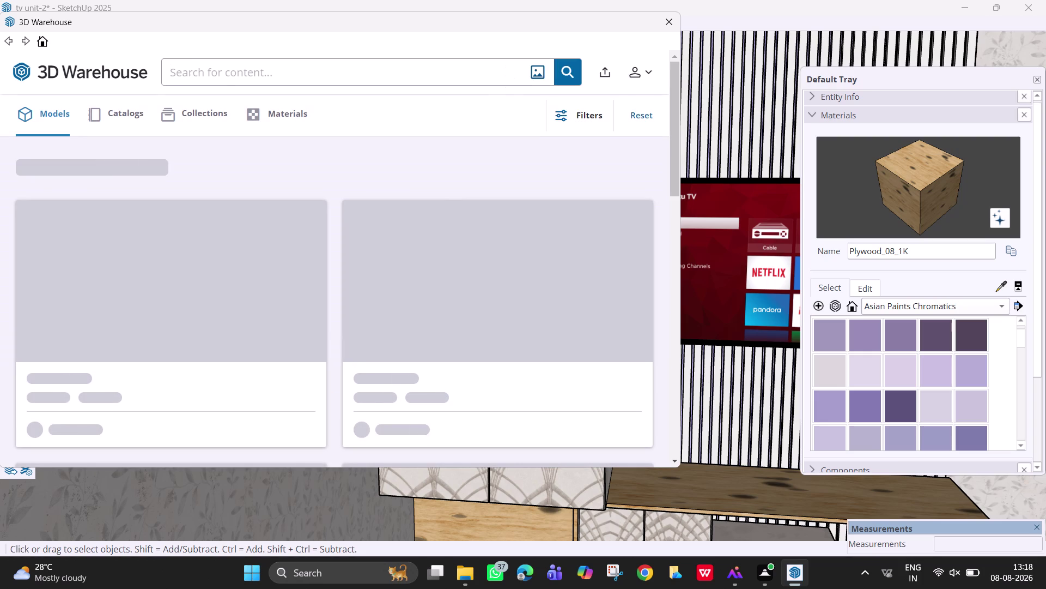
text(open)
key(space)
text(book)
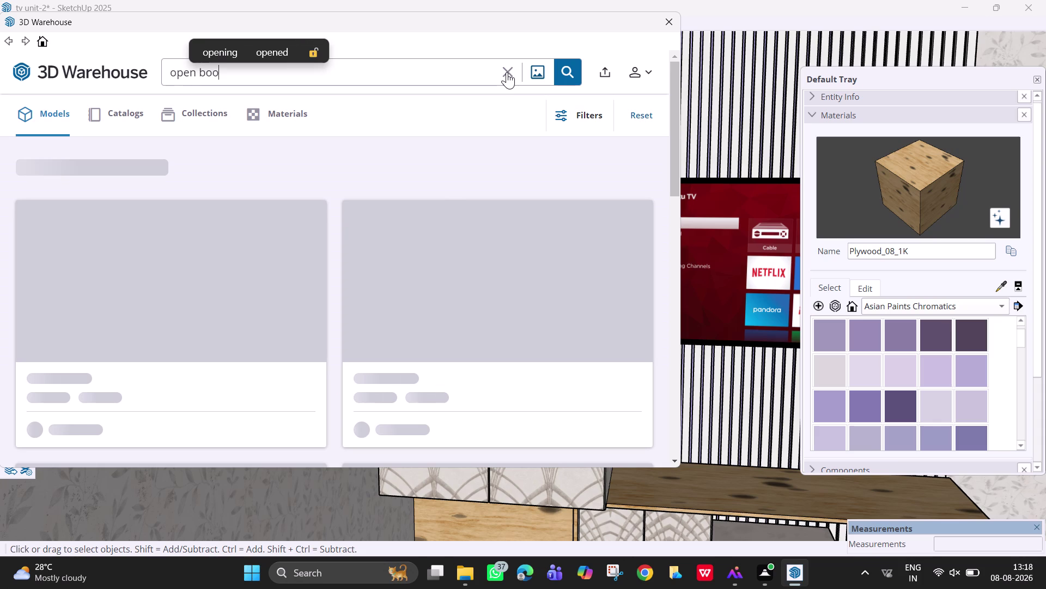
key(Return)
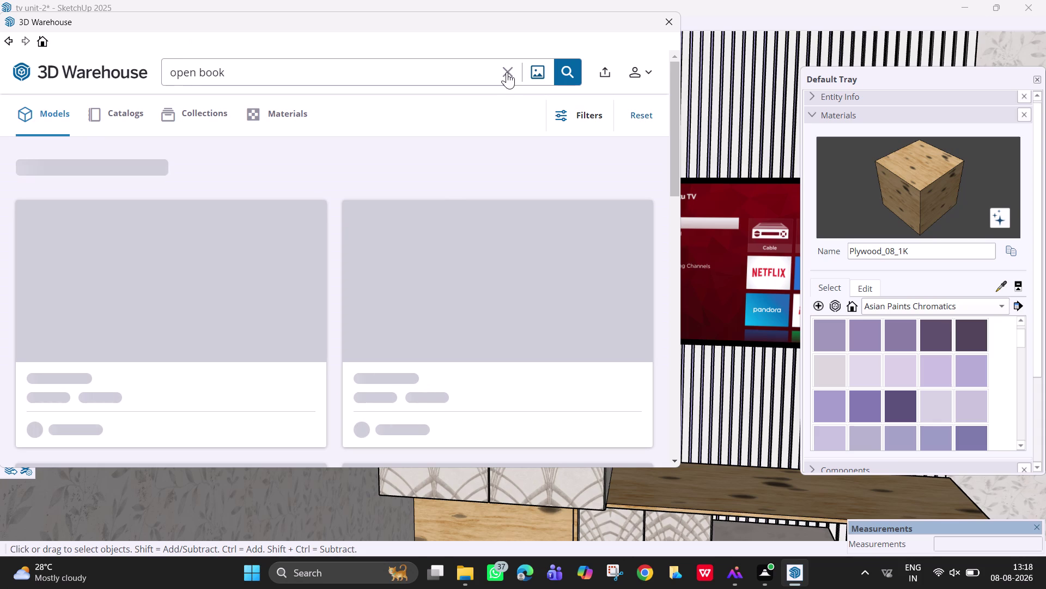